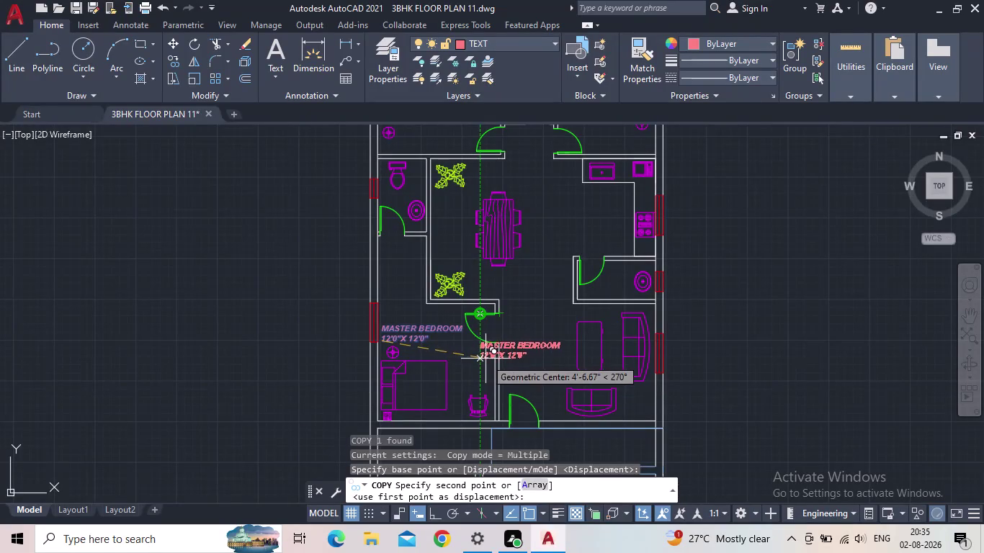
Place the first two copies of the MASTER BEDROOM label in neighbouring rooms.
middle_drag(486, 359, 406, 342)
middle_drag(429, 413, 458, 349)
scroll(up, 3)
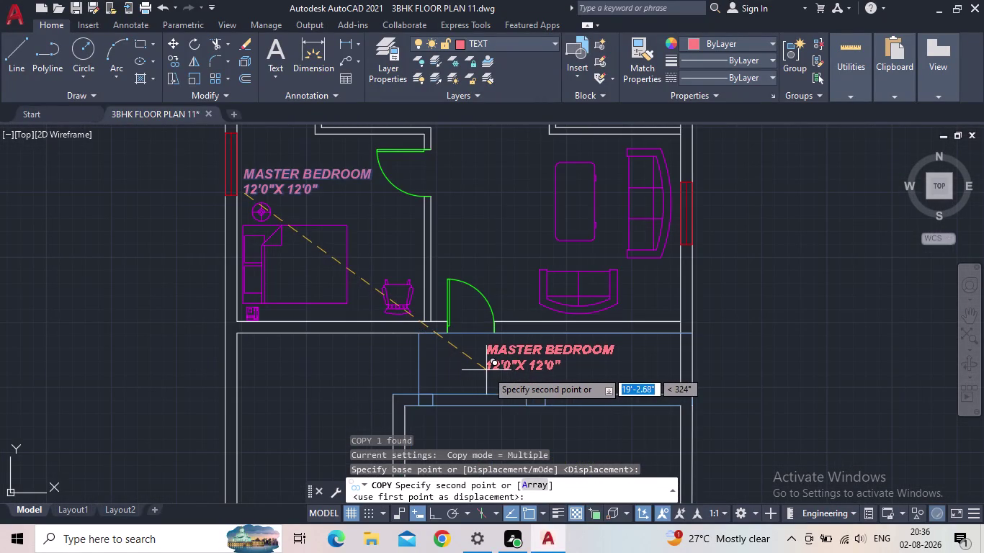
click(511, 368)
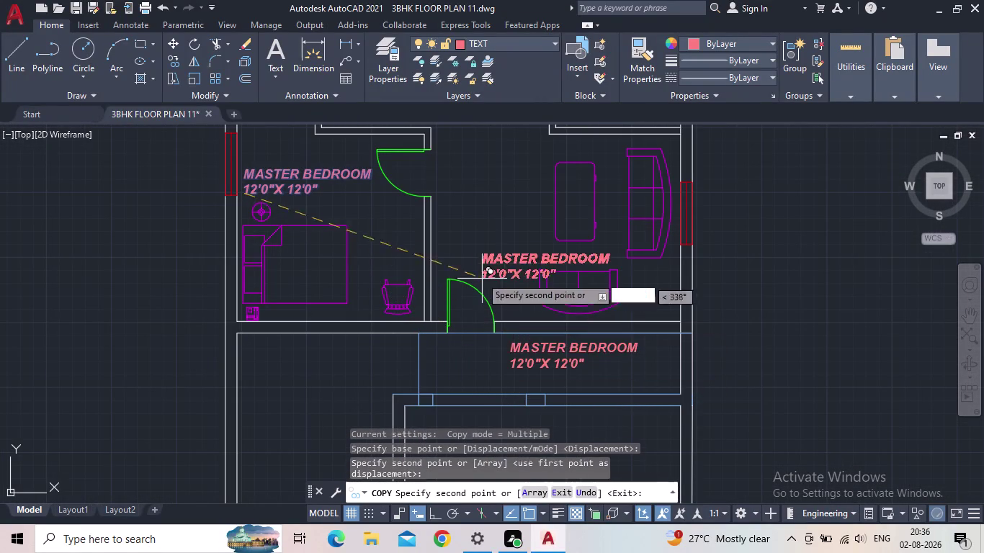
middle_drag(468, 245, 463, 302)
scroll(up, 3)
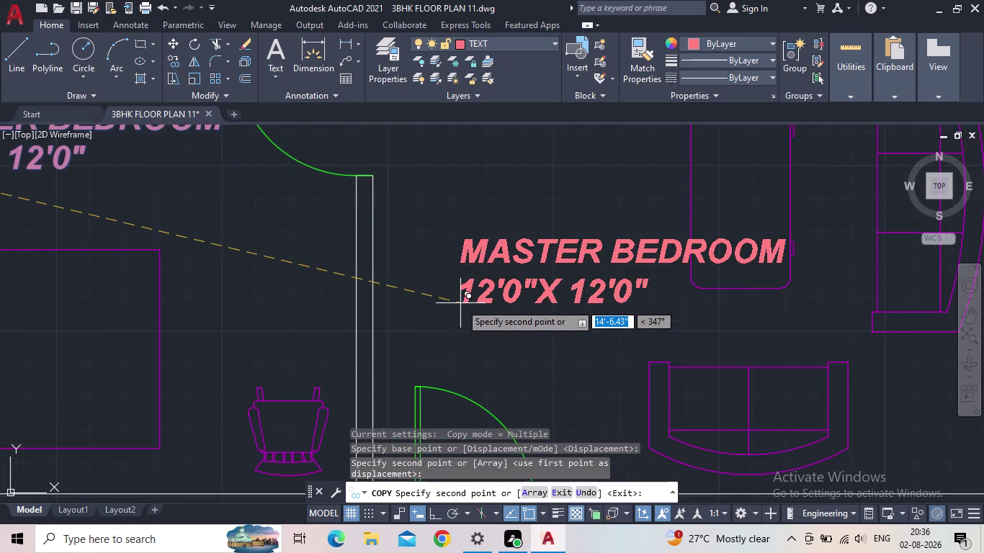
click(405, 278)
Place a copy of the MASTER BEDROOM label in the dining area.
middle_drag(493, 277, 508, 322)
scroll(down, 3)
middle_drag(517, 273, 505, 336)
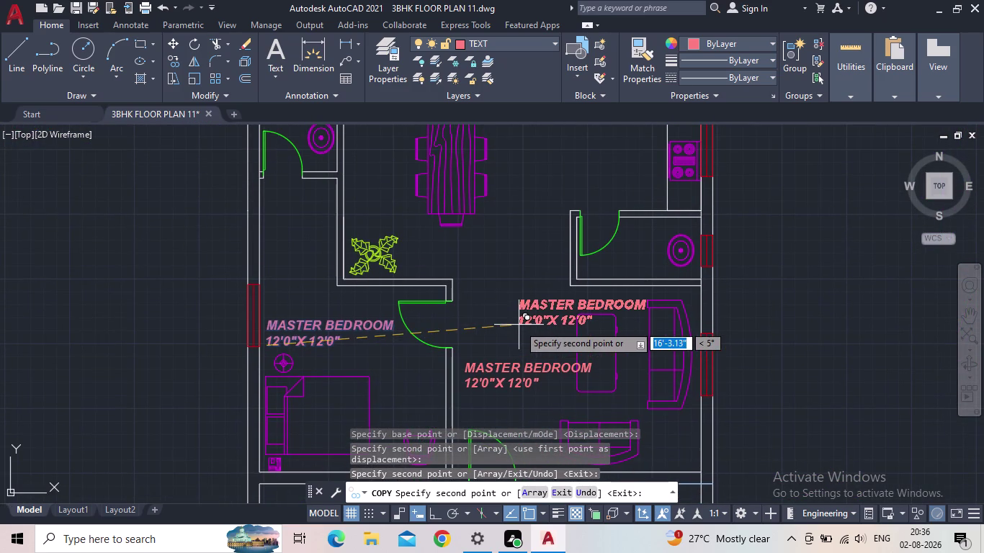
middle_drag(519, 325, 523, 355)
scroll(up, 3)
scroll(down, 3)
middle_drag(459, 291, 461, 308)
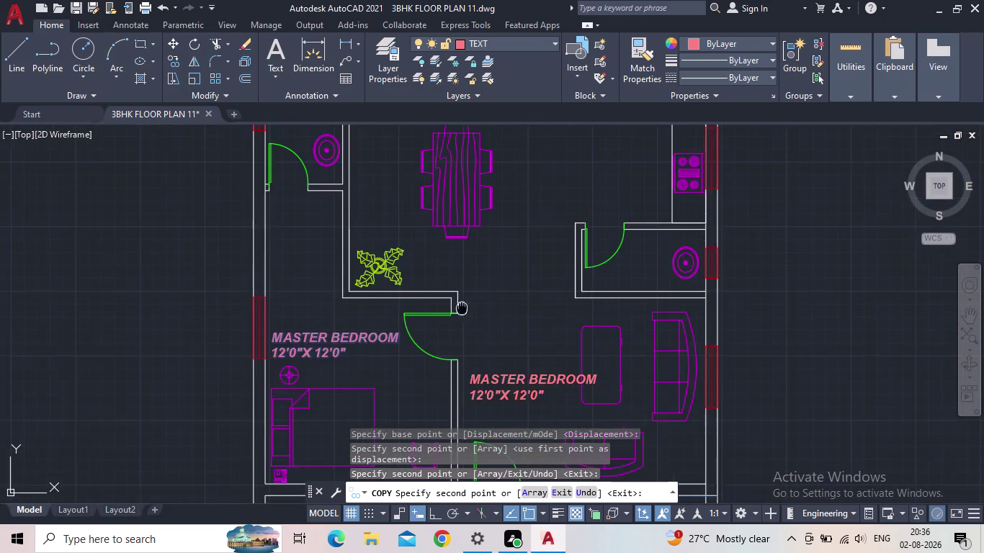
middle_drag(462, 308, 466, 377)
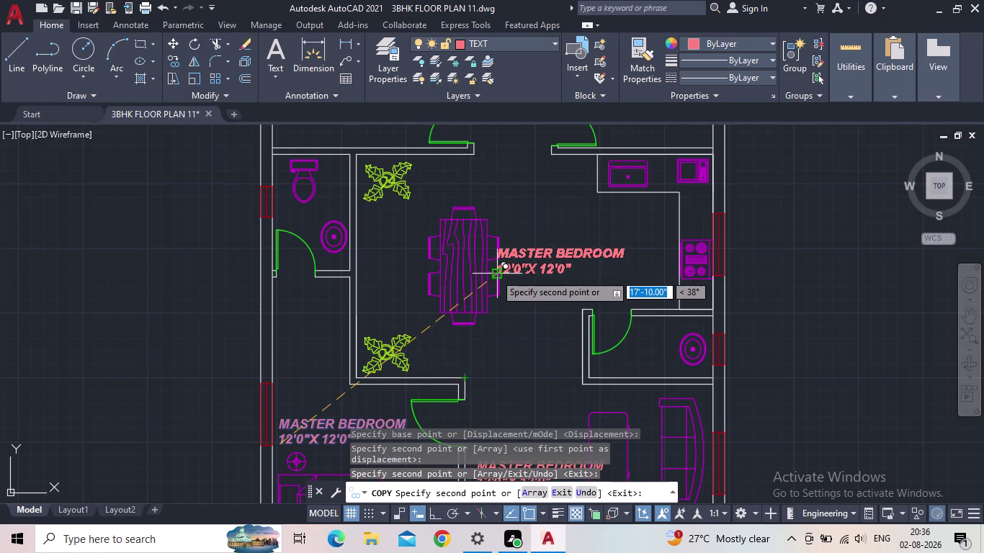
middle_drag(495, 346, 531, 305)
scroll(down, 3)
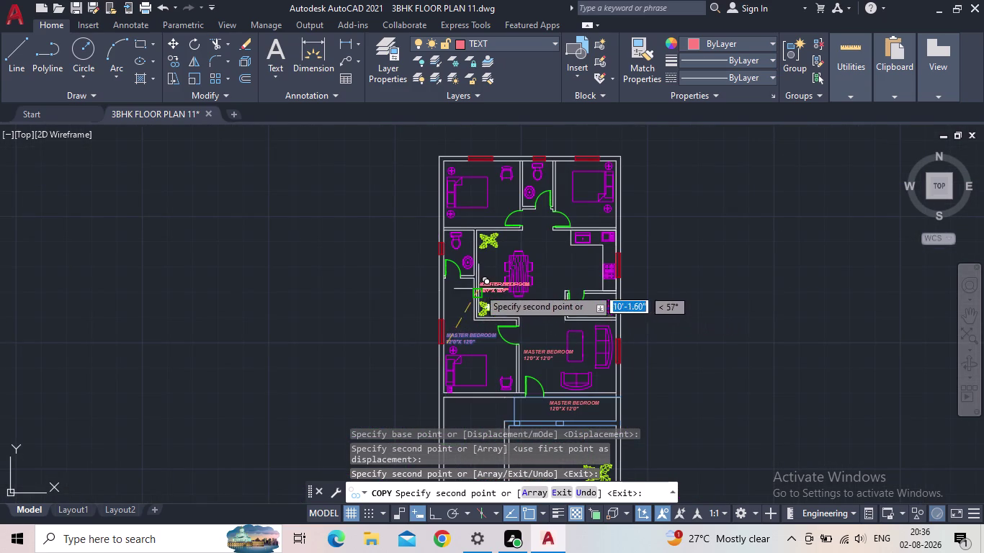
scroll(up, 3)
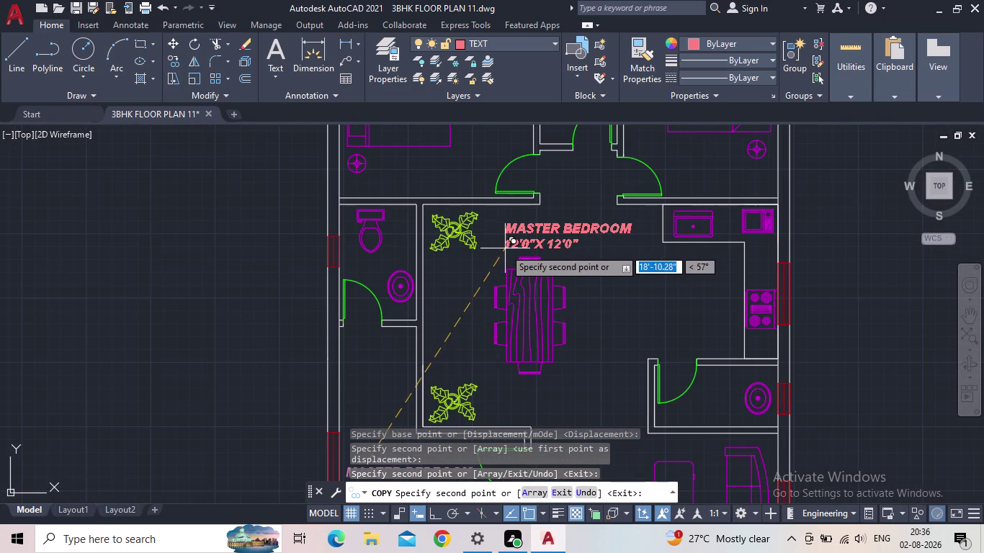
click(485, 250)
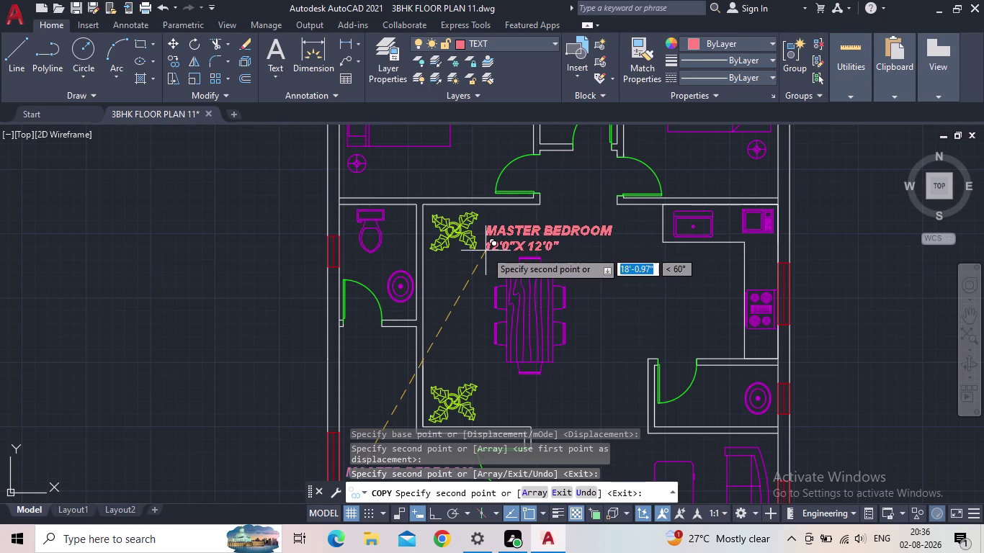
Place label copies near the kitchen and in the top-right bedroom, then end COPY.
scroll(down, 3)
middle_click(612, 310)
scroll(up, 3)
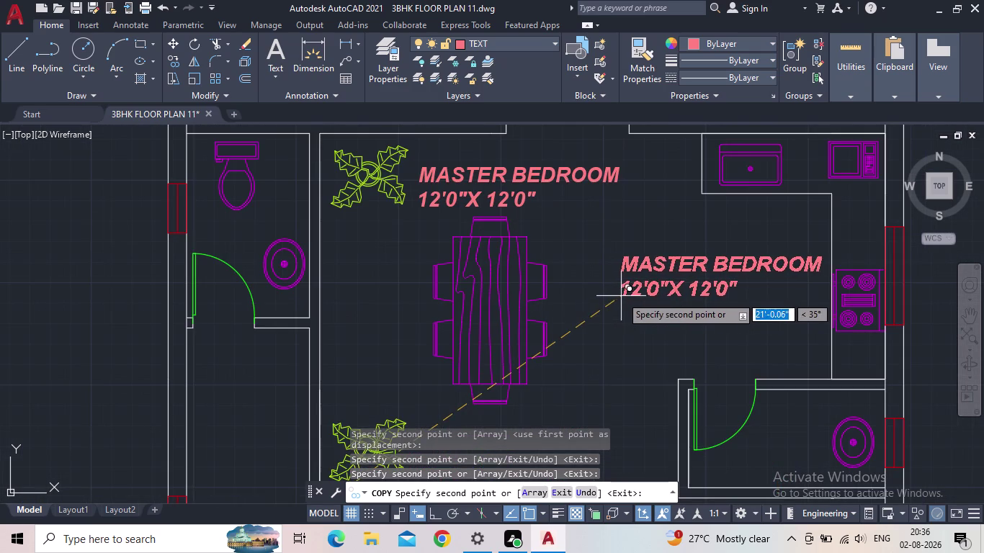
click(672, 292)
scroll(down, 3)
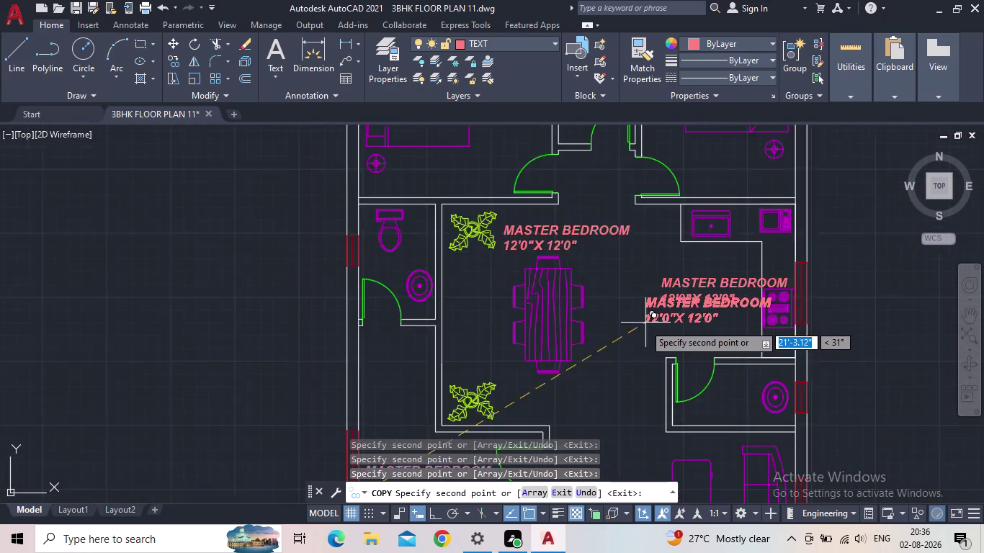
middle_drag(637, 326, 555, 376)
scroll(up, 3)
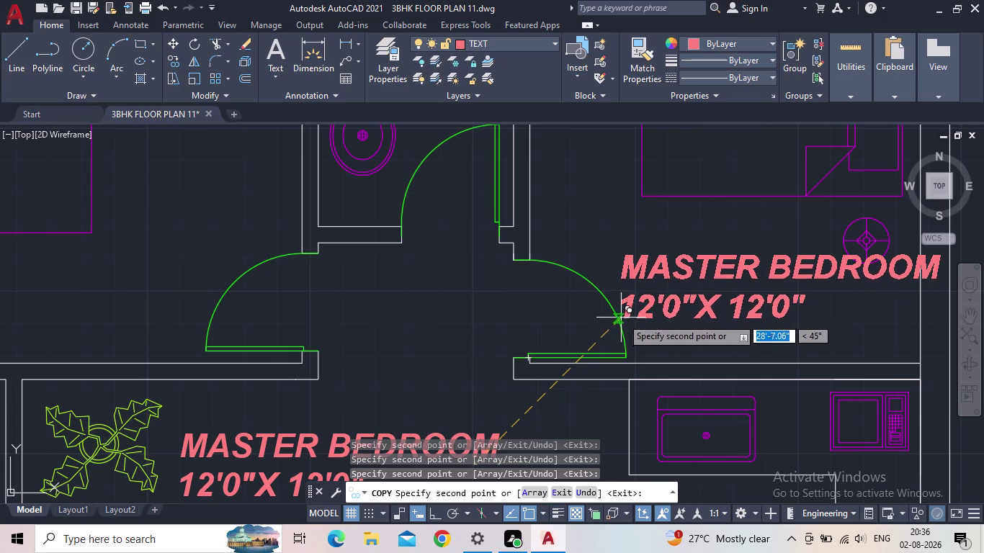
click(624, 318)
scroll(down, 3)
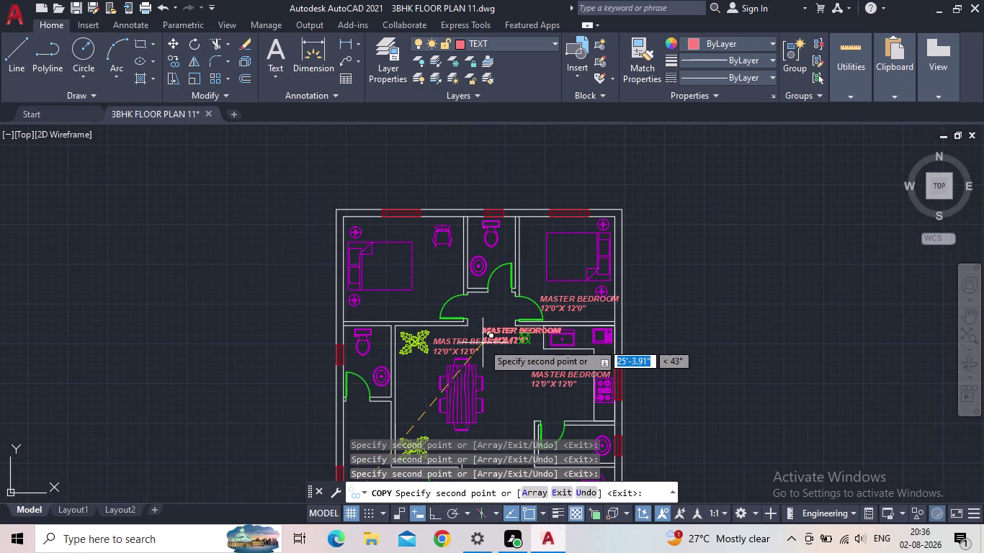
key(Escape)
Select the label copied beside the bedroom door and open it for editing.
scroll(up, 3)
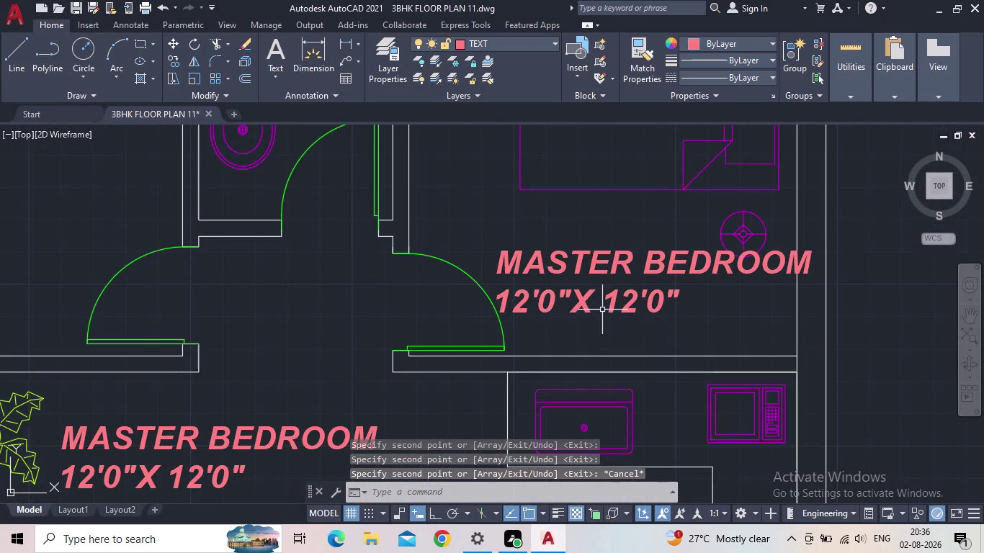
click(602, 310)
double_click(563, 300)
Replace the copied label's first line with 'BEDROOM 2'.
double_click(646, 303)
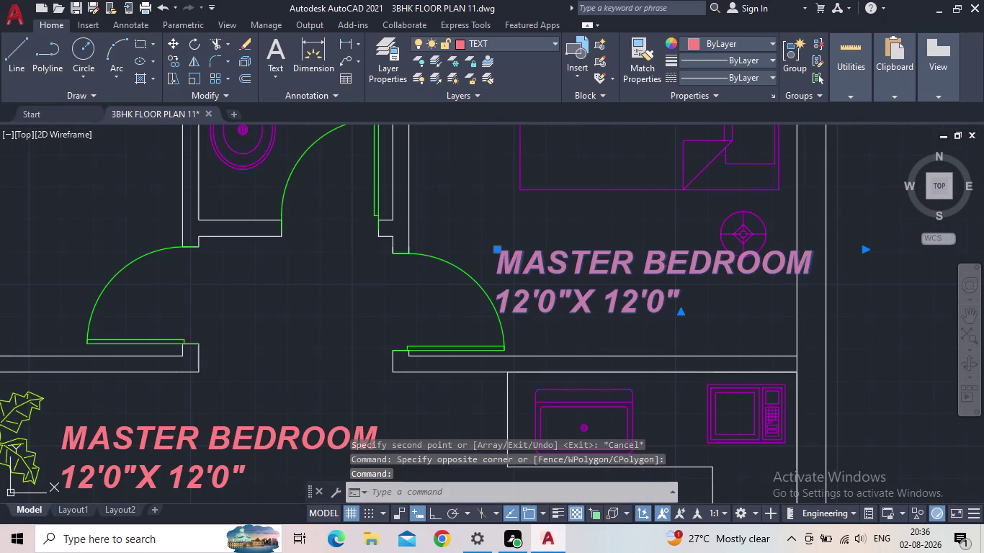
drag(686, 311, 445, 260)
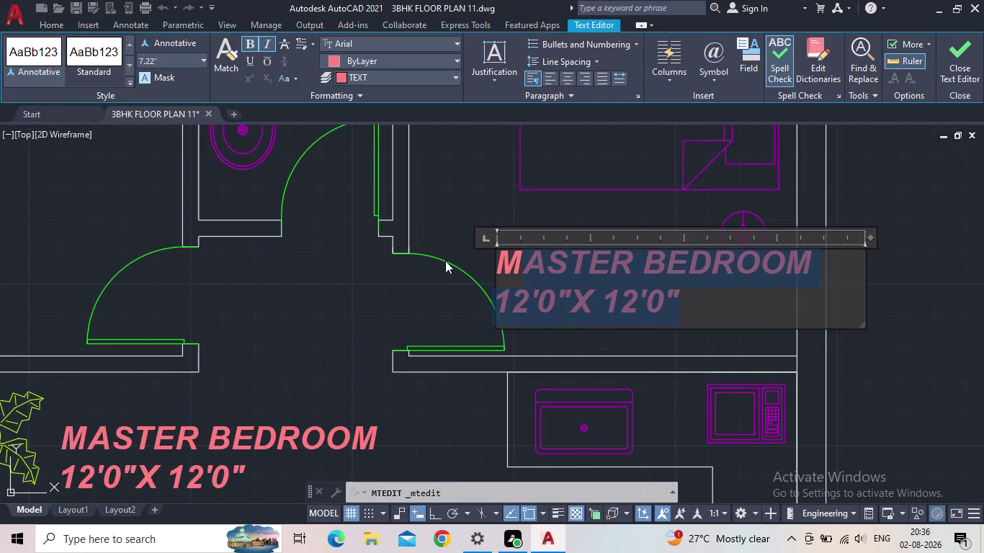
text(B)
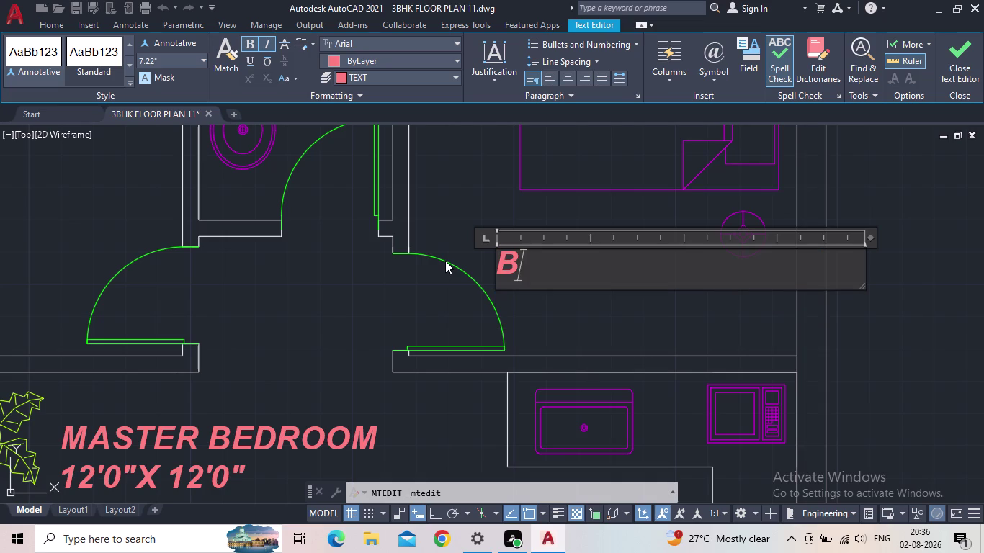
text(EDROOM)
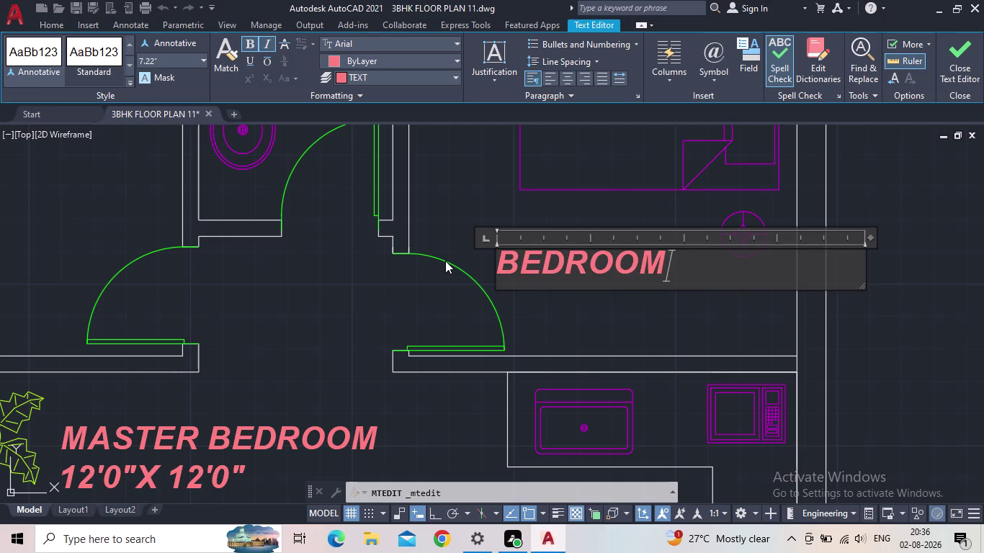
key(space)
key(2)
key(Return)
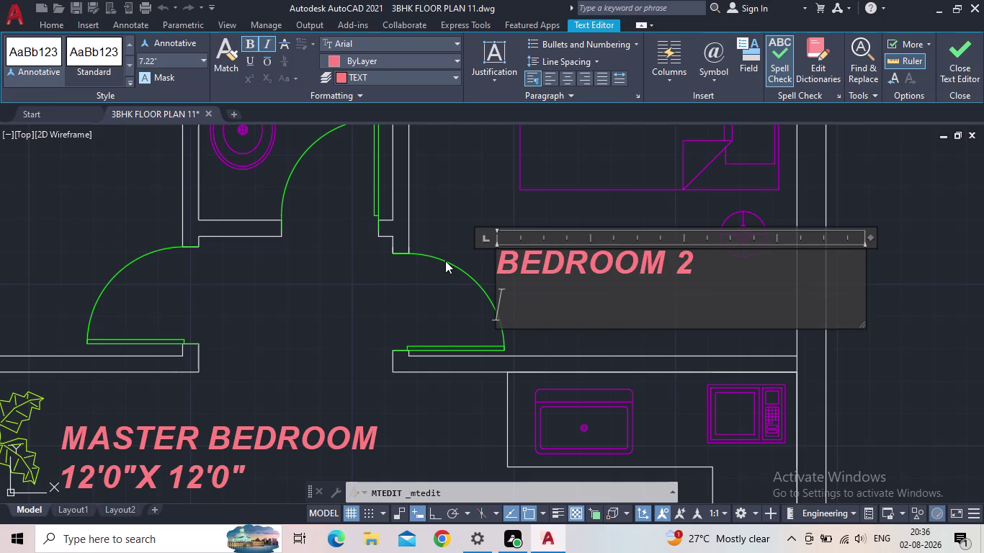
Enter the room size line as 10'0"X11'0".
text(10)
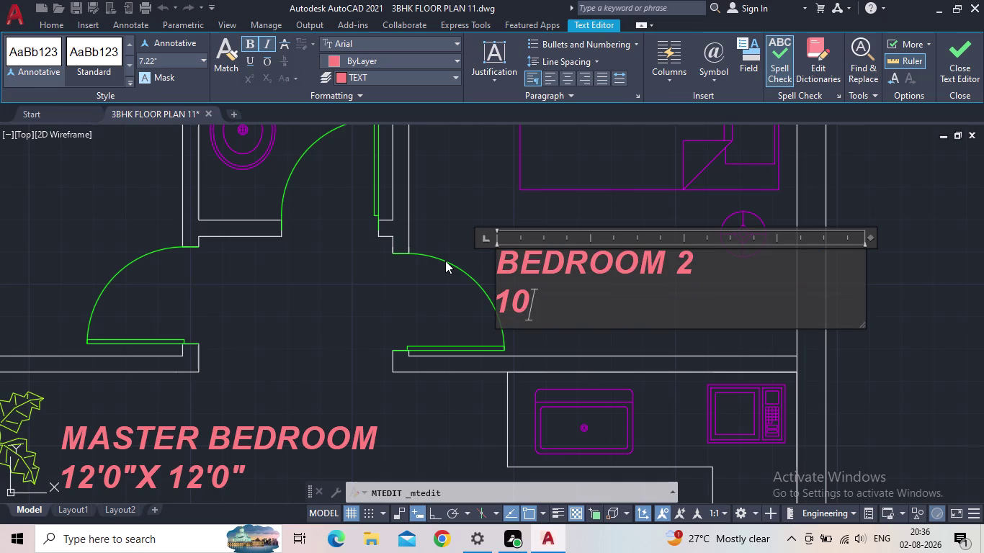
key(apostrophe)
text(0)
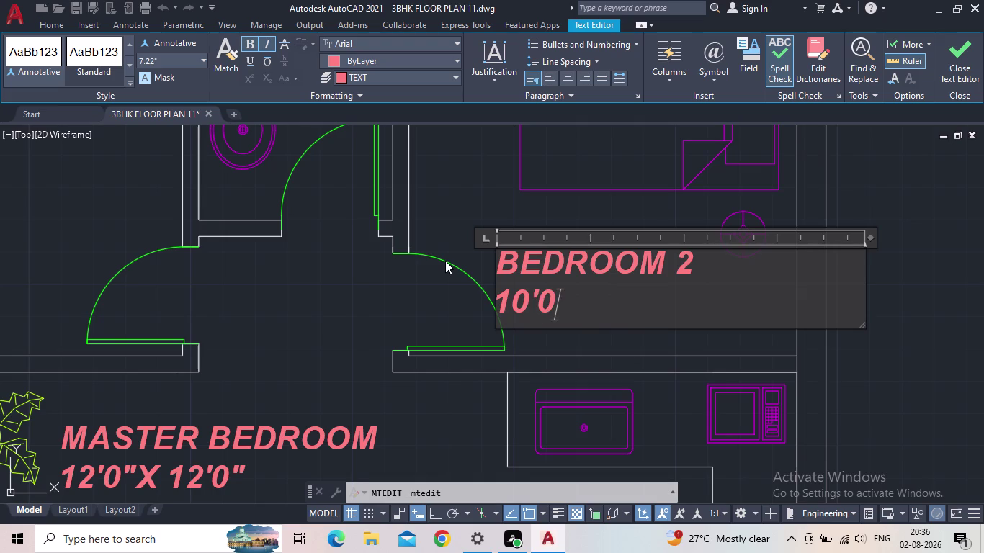
text(")
key(x)
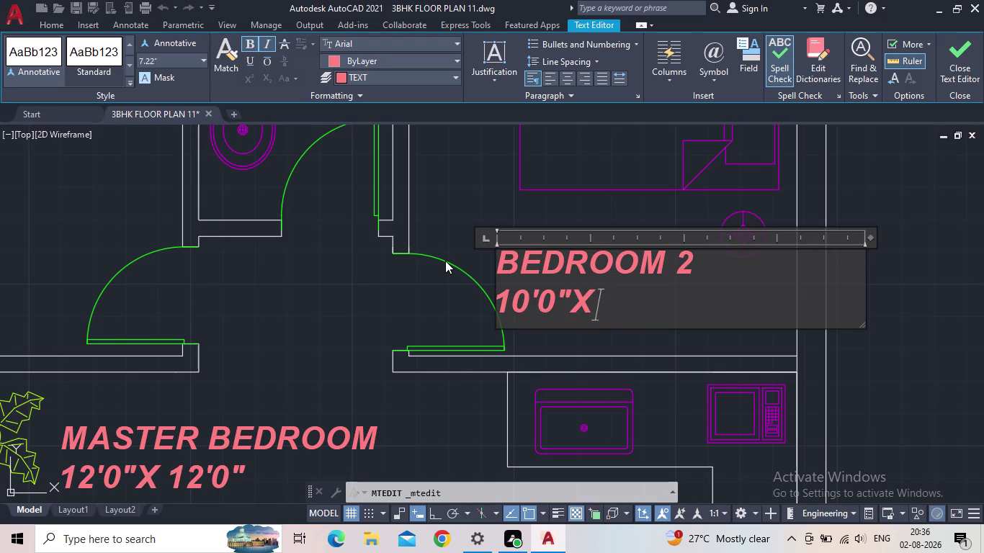
key(1)
text(1)
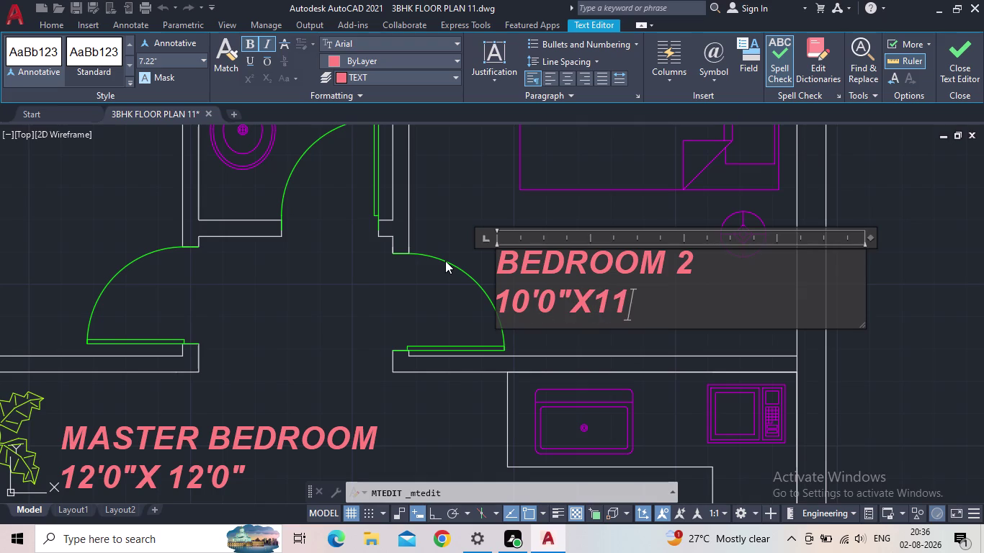
text('0")
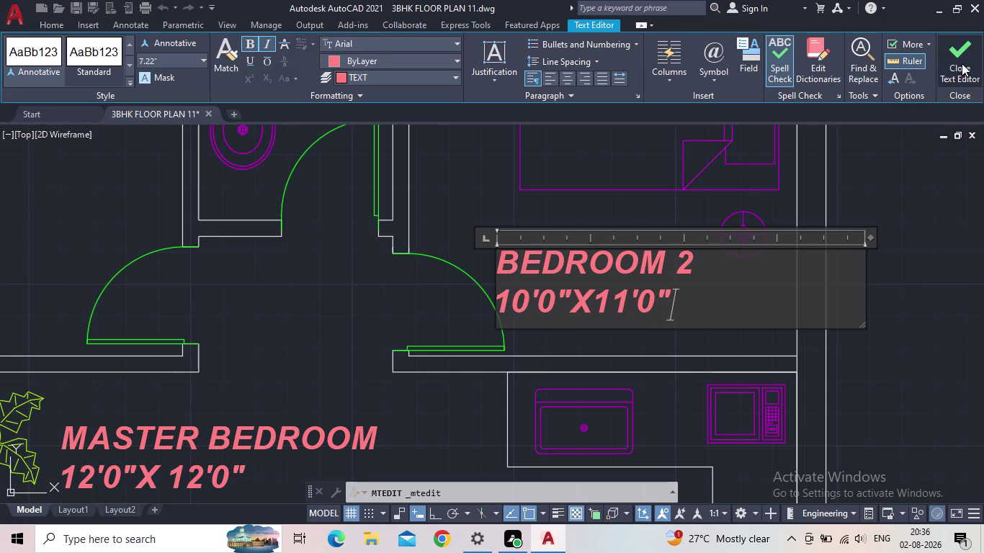
Set the whole label's text height to 5" and close the Text Editor.
drag(168, 63, 129, 63)
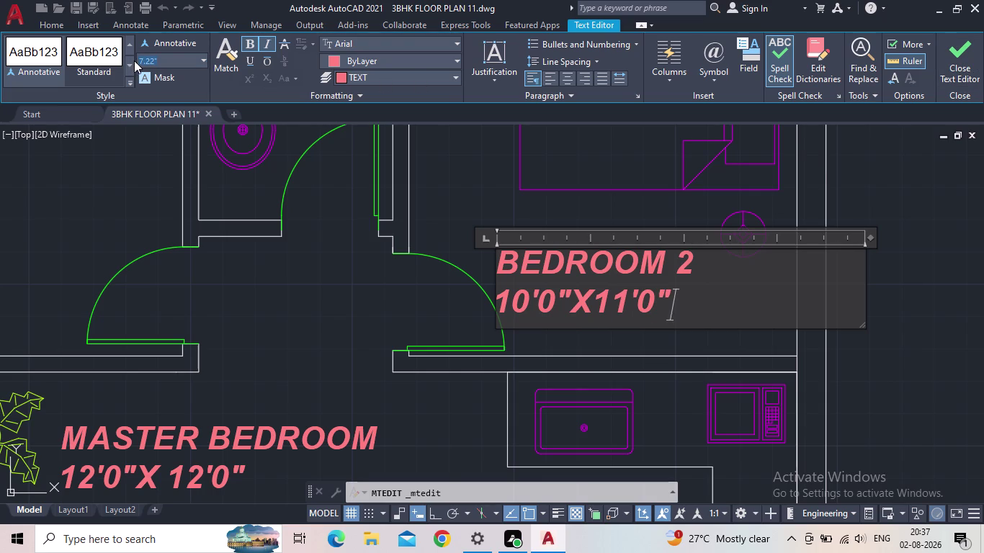
key(5)
drag(689, 297, 645, 291)
click(714, 292)
drag(710, 294, 488, 256)
click(155, 52)
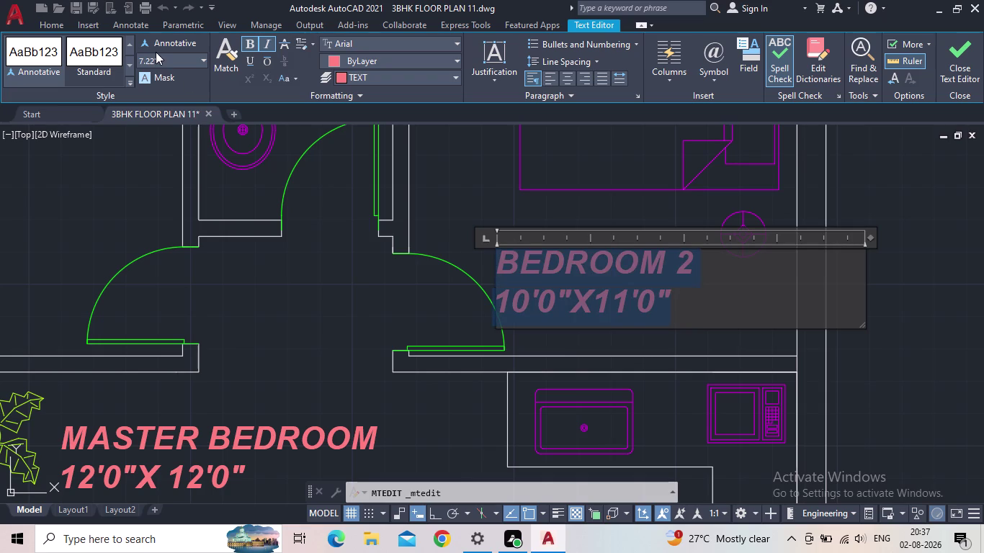
click(179, 65)
text(5")
key(Return)
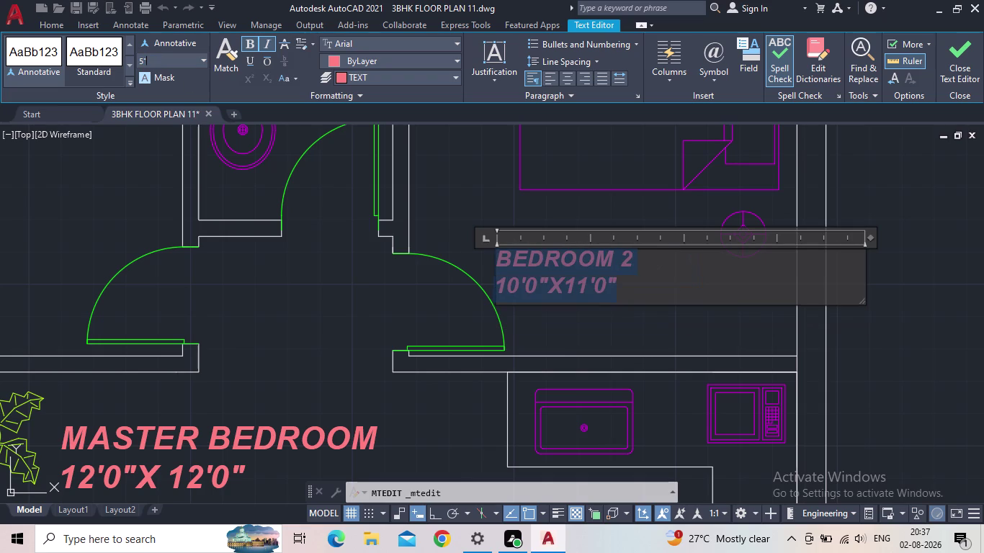
click(963, 64)
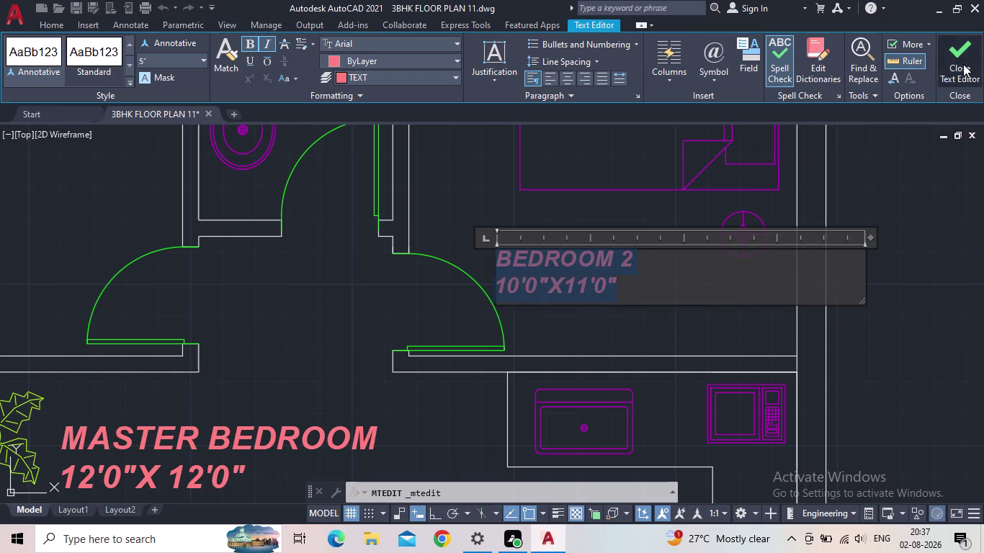
scroll(down, 3)
click(558, 278)
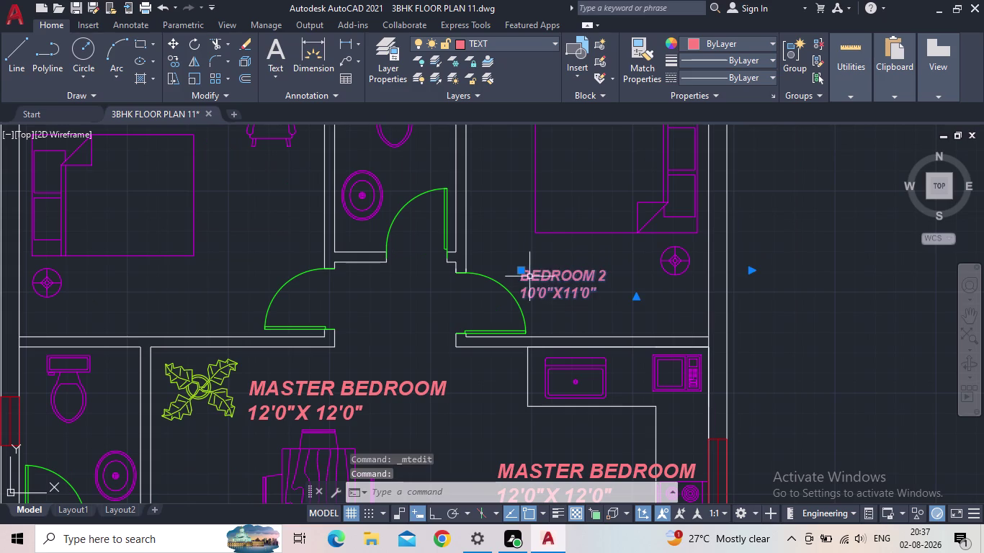
Nudge the BEDROOM 2 label within its room, cancelling the unwanted stretch.
click(522, 271)
click(548, 266)
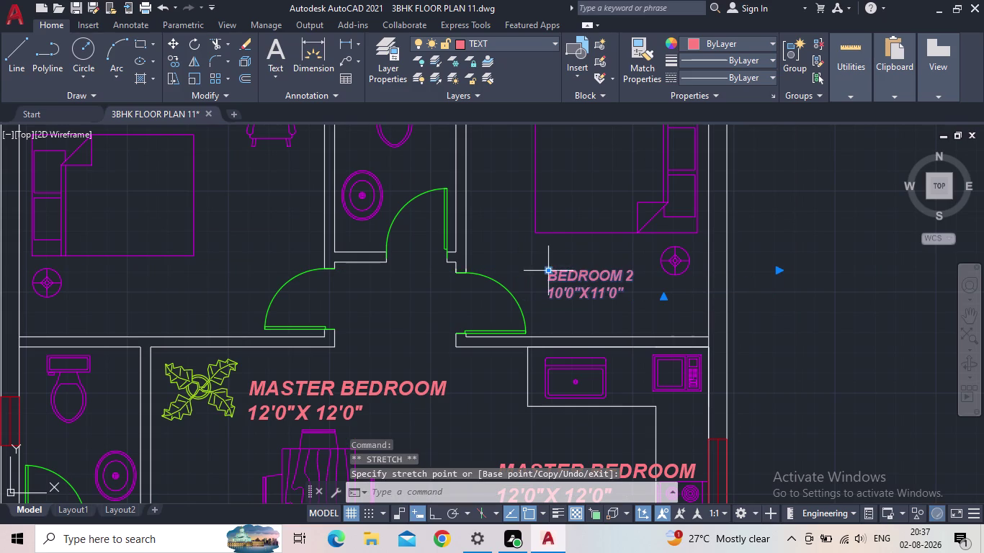
scroll(up, 3)
scroll(down, 3)
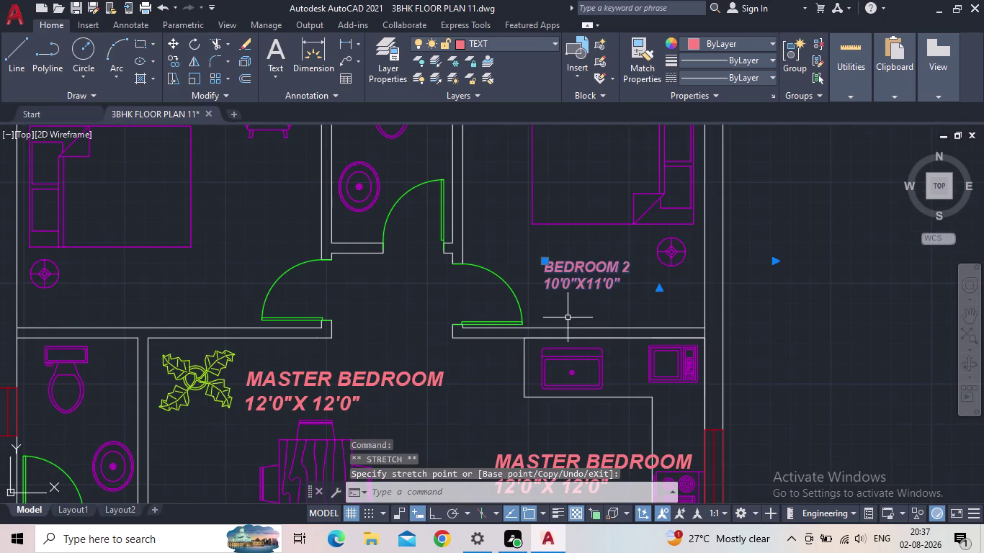
key(Escape)
scroll(down, 3)
middle_click(584, 323)
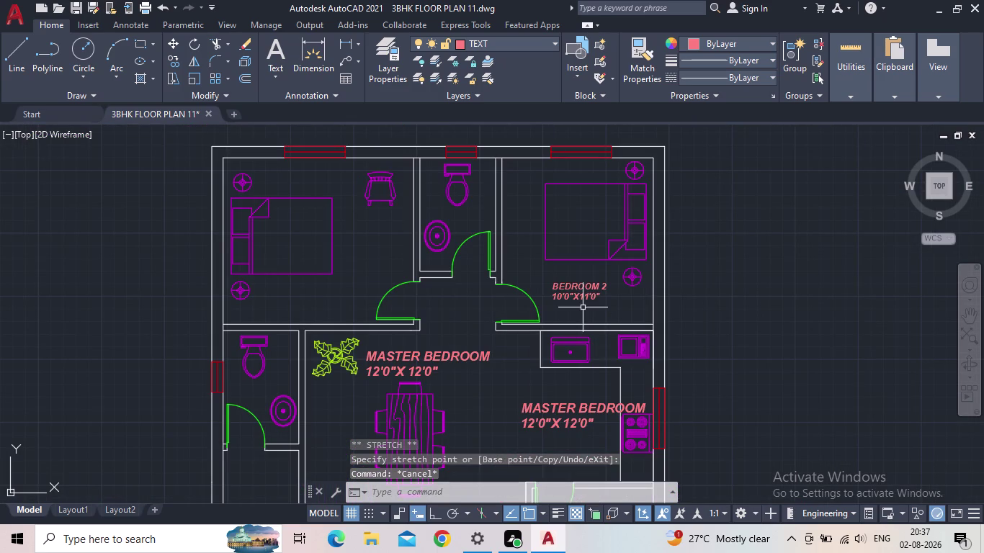
scroll(up, 3)
COPY the BEDROOM 2 label into the upper-left bedroom.
key(c)
key(o)
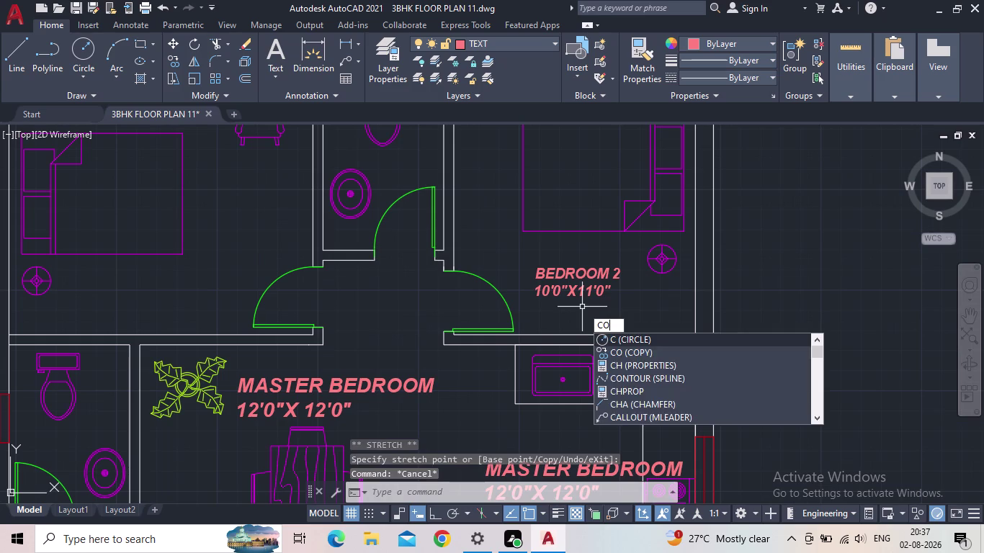
key(Return)
drag(578, 307, 569, 303)
click(560, 288)
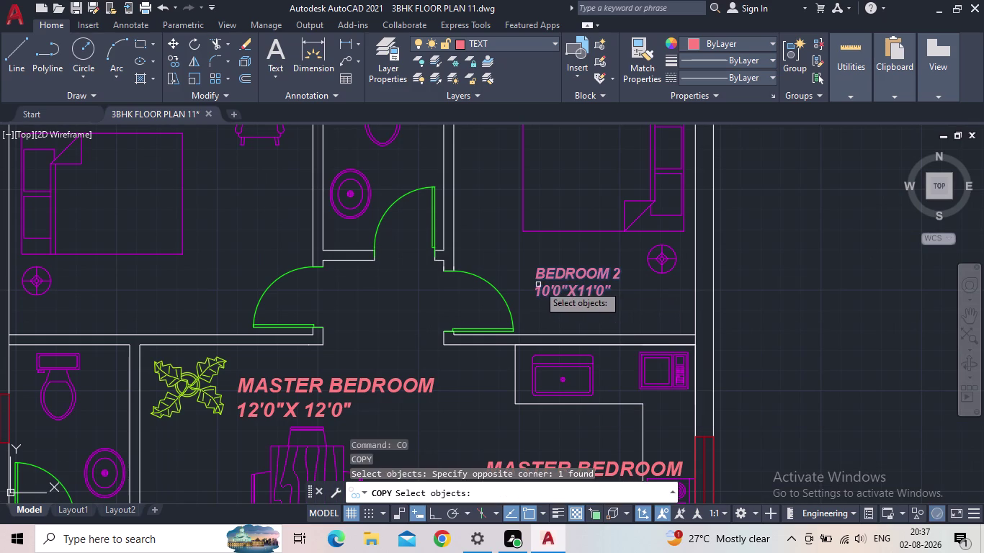
key(space)
click(534, 295)
middle_drag(349, 281, 622, 288)
scroll(down, 3)
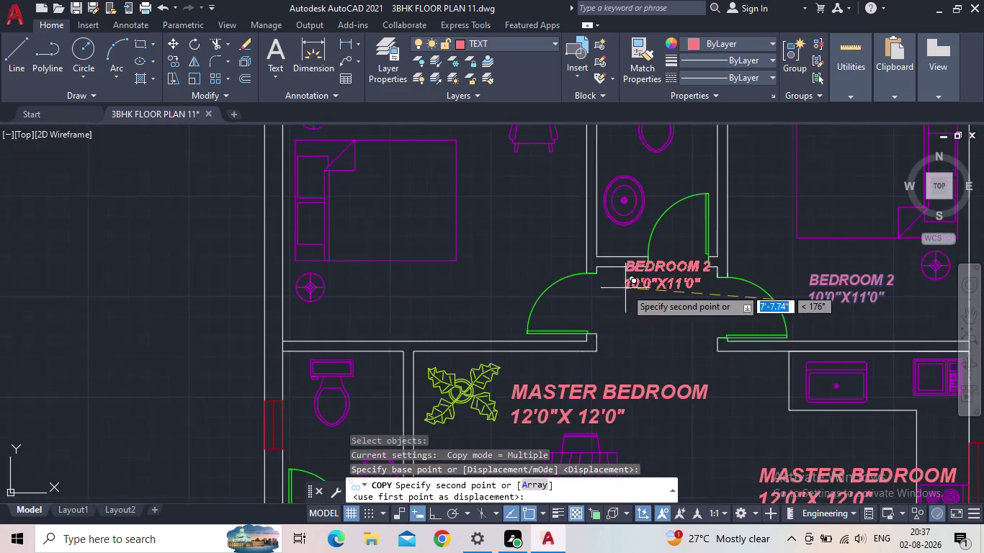
scroll(up, 3)
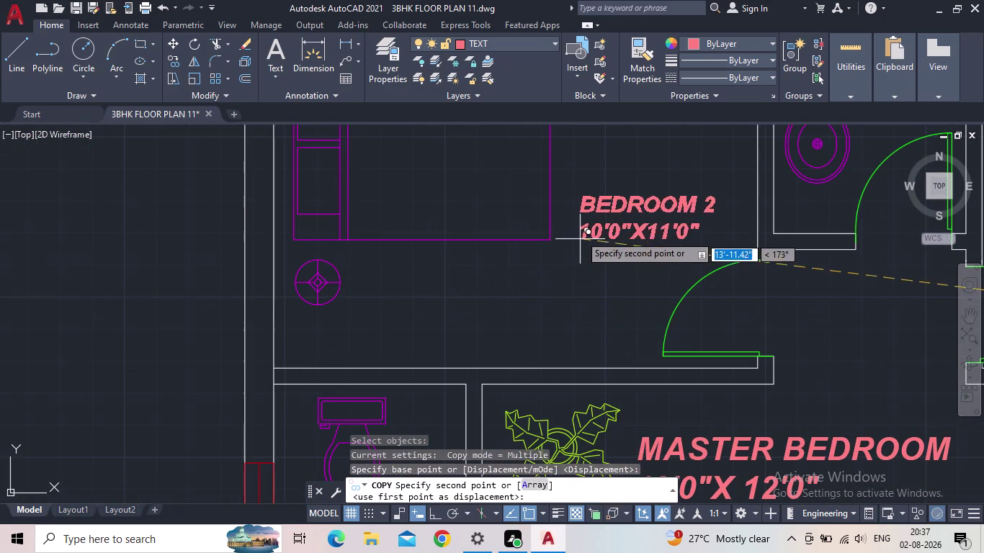
middle_drag(578, 210, 496, 269)
click(498, 261)
Place another BEDROOM 2 label copy in the central upper room and end COPY.
middle_drag(562, 282, 498, 306)
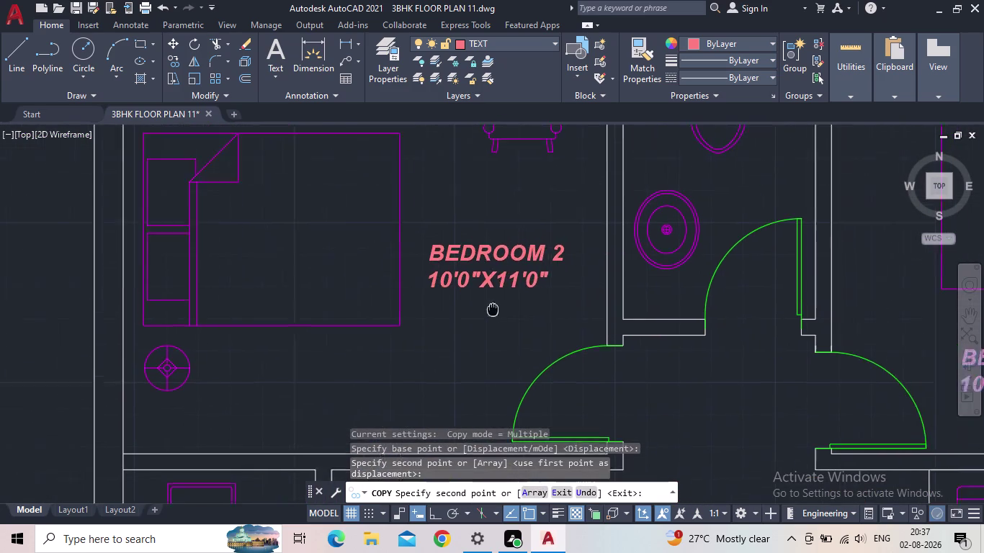
middle_drag(498, 307, 433, 317)
scroll(down, 3)
scroll(up, 3)
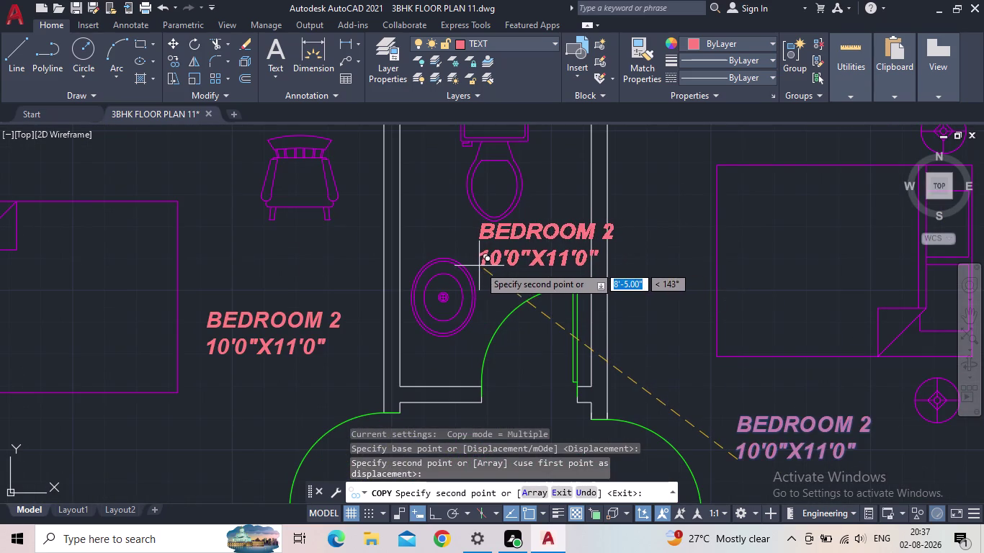
click(479, 266)
scroll(down, 3)
middle_drag(634, 306, 627, 232)
middle_drag(620, 314, 598, 230)
scroll(down, 3)
middle_drag(557, 371, 565, 293)
middle_click(562, 287)
middle_drag(580, 359, 579, 242)
key(Escape)
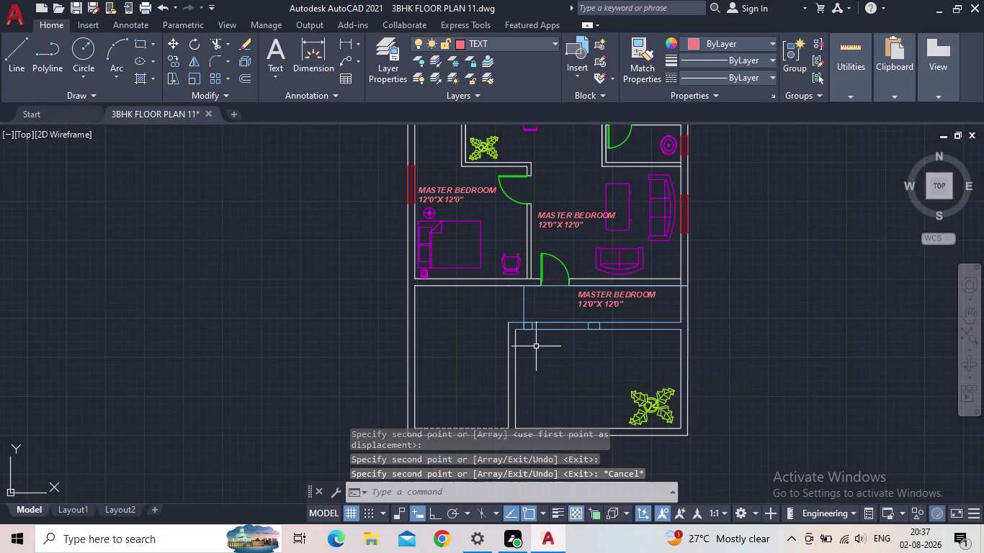
middle_drag(536, 338, 464, 505)
Replace the kitchen label's first line with 'KITCHEN'.
double_click(543, 245)
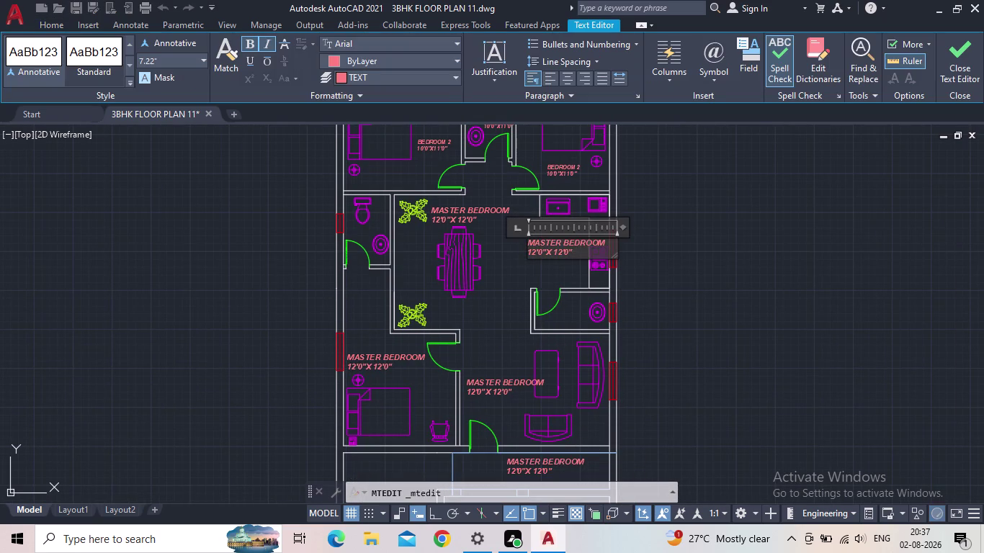
drag(574, 251, 503, 242)
scroll(up, 3)
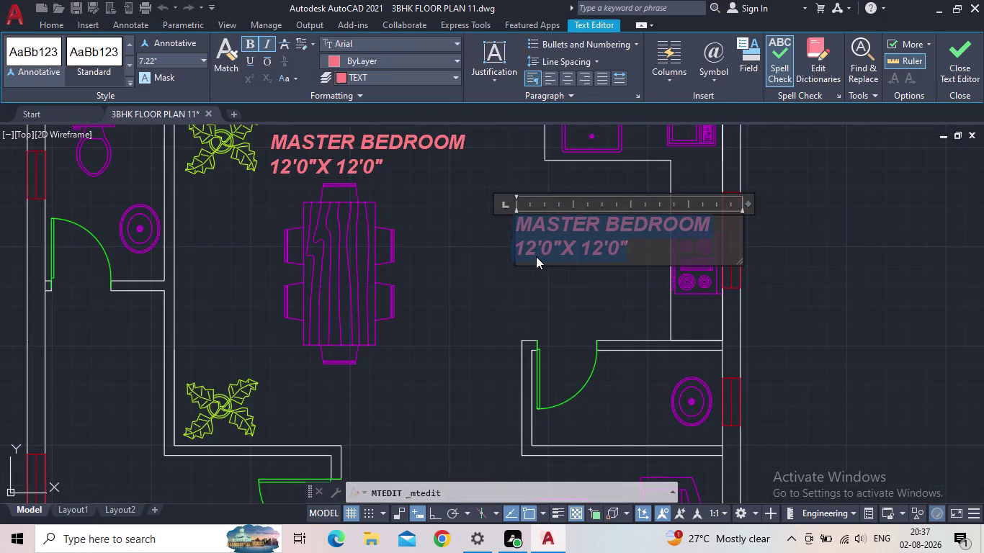
text(KITC)
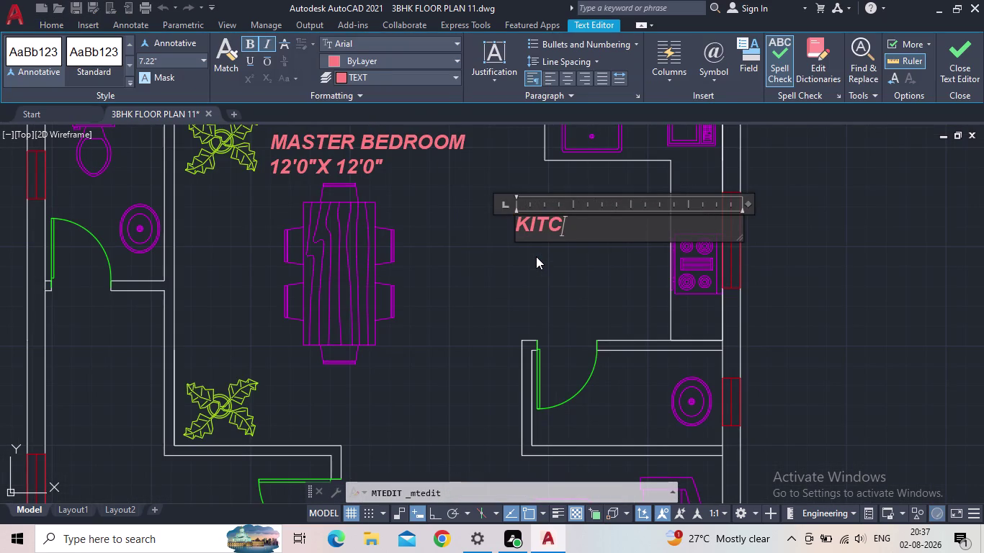
text(HEN)
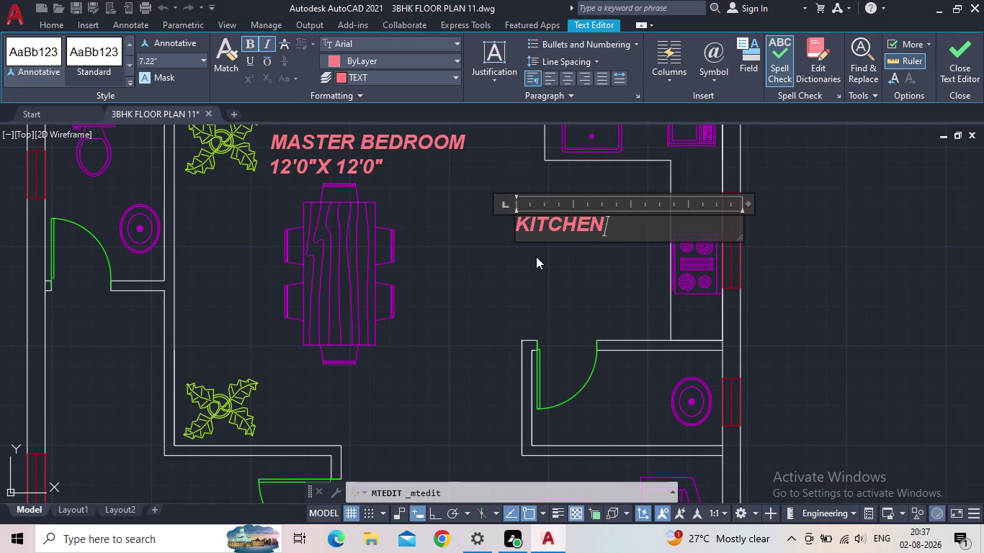
key(Return)
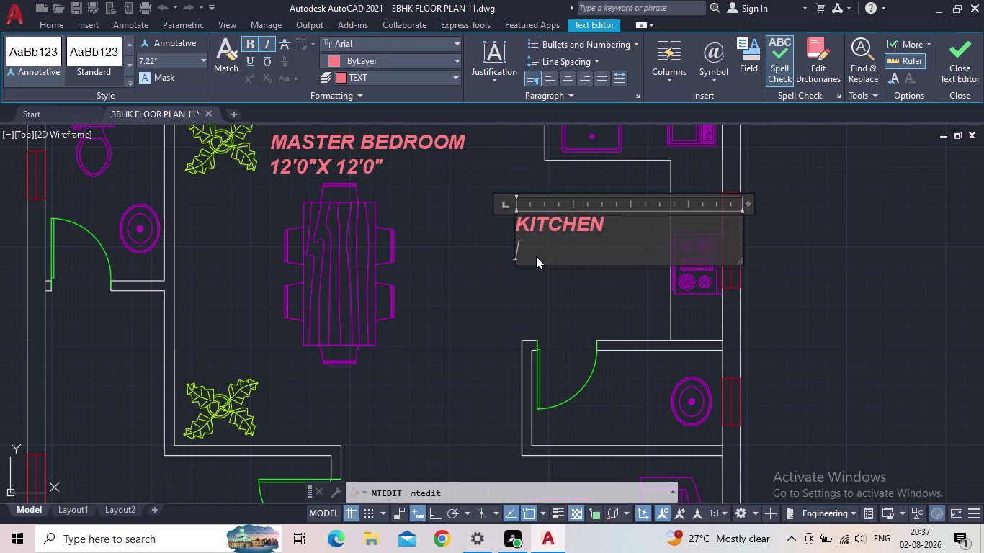
Enter the kitchen size 8'0"X 10'0" and close the Text Editor.
key(8)
key(apostrophe)
text(0")
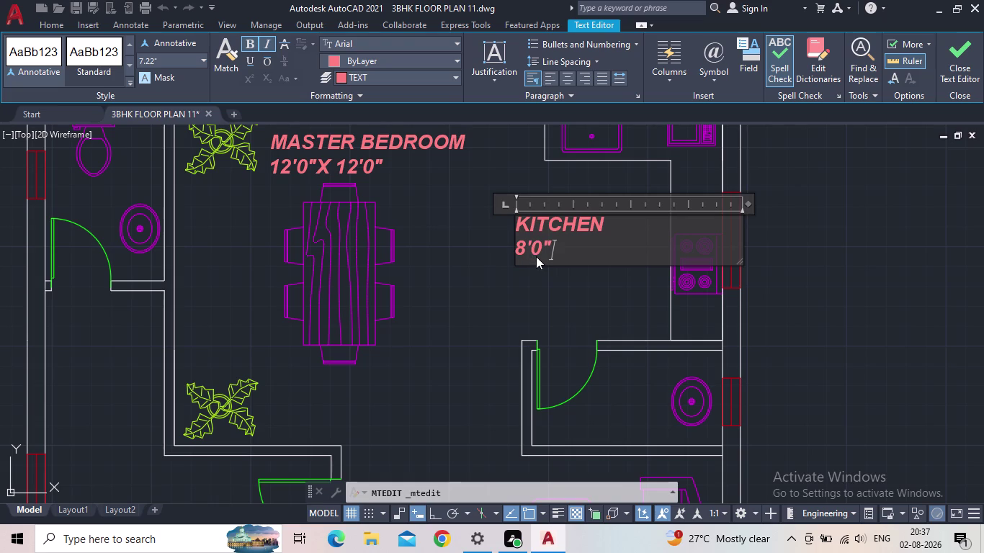
key(x)
key(space)
text(1)
text(0')
key(0)
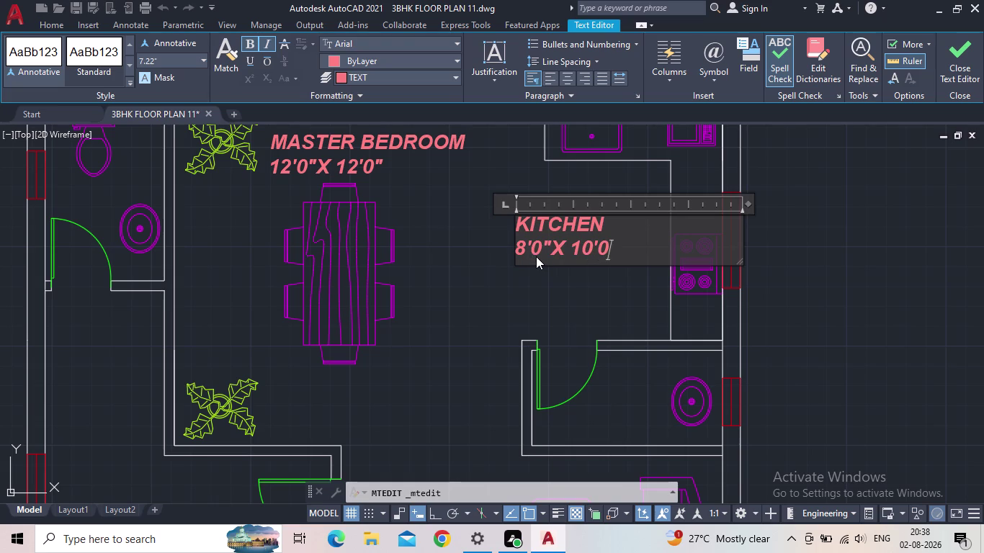
key(shift+quotedbl)
click(965, 49)
Move the KITCHEN label further into the kitchen using its grip.
scroll(down, 3)
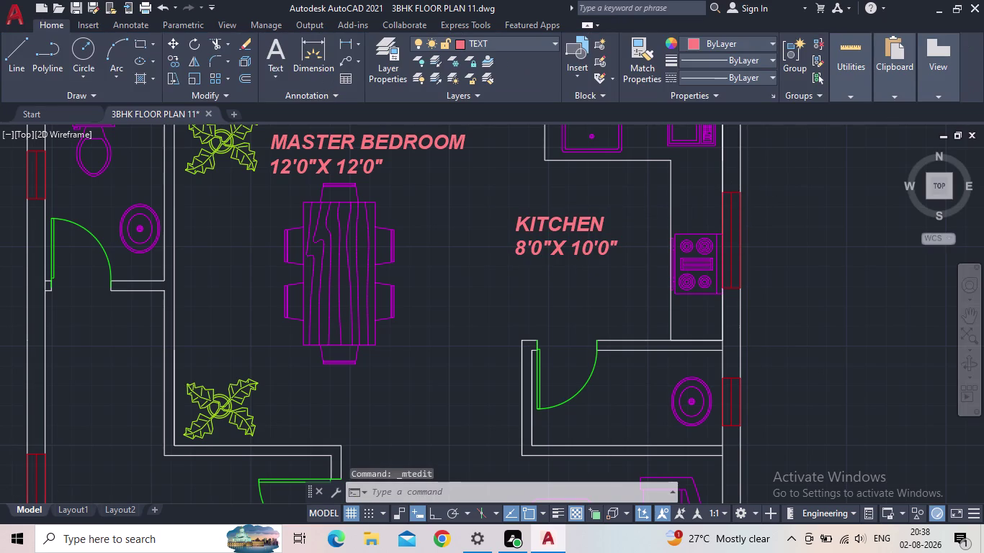
scroll(down, 3)
click(587, 225)
scroll(up, 3)
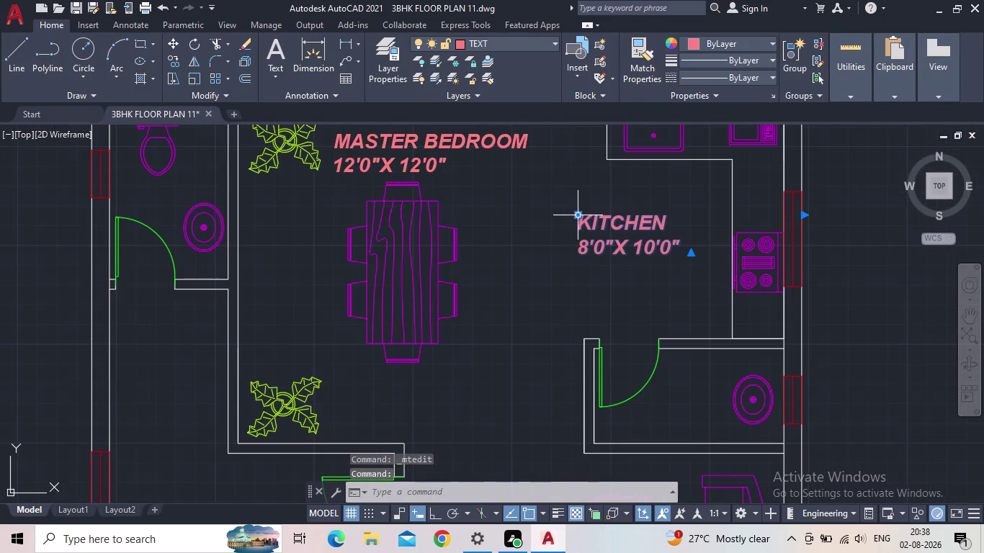
click(578, 215)
click(615, 217)
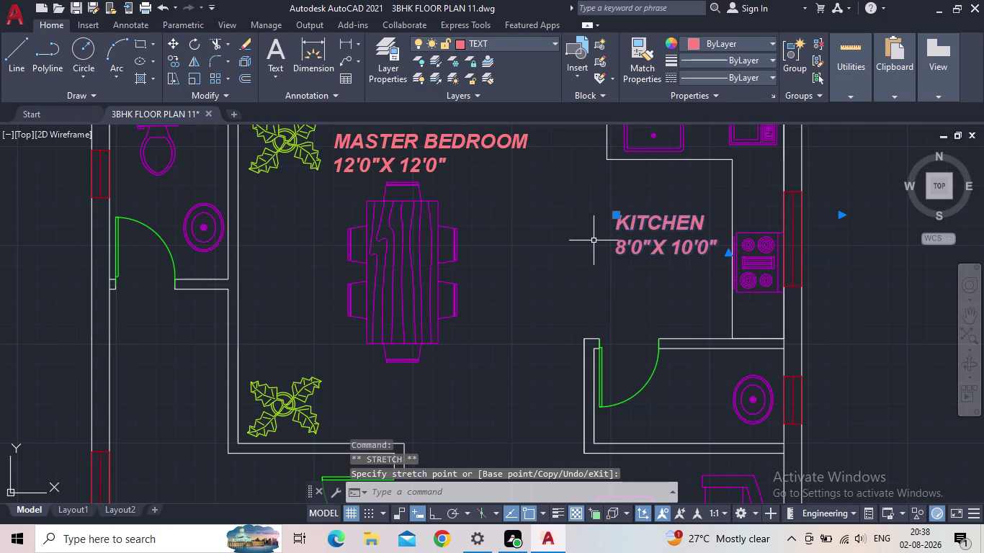
key(Escape)
scroll(down, 3)
middle_drag(598, 243, 622, 291)
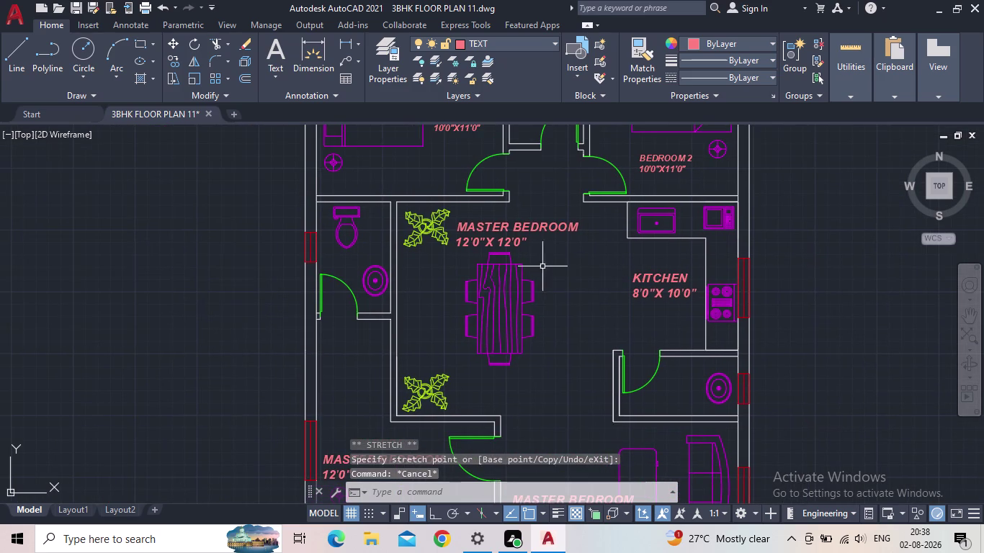
Replace the central room's label name with 'DINING', correcting the misspelling 'DINNING'.
double_click(512, 227)
drag(532, 242, 525, 244)
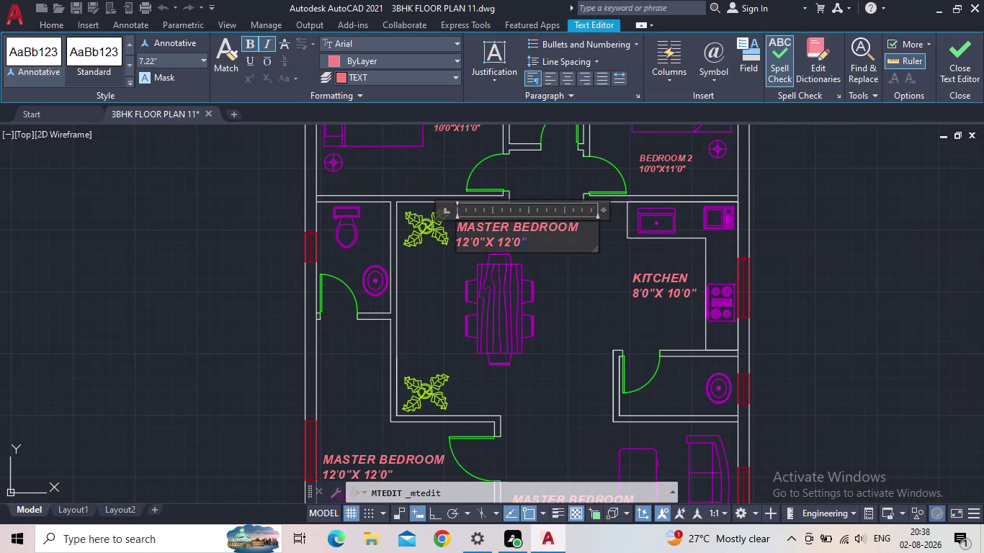
drag(525, 244, 446, 231)
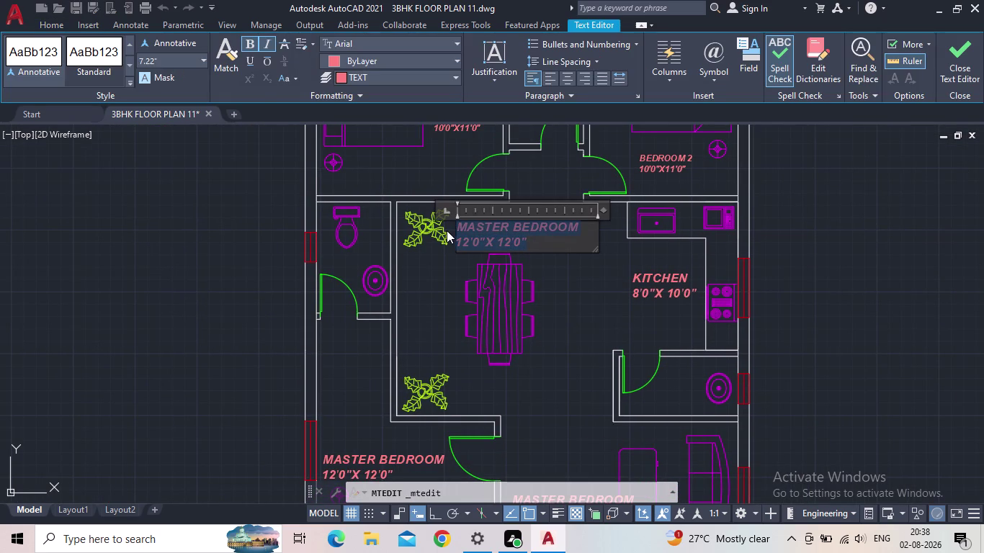
text(DIN)
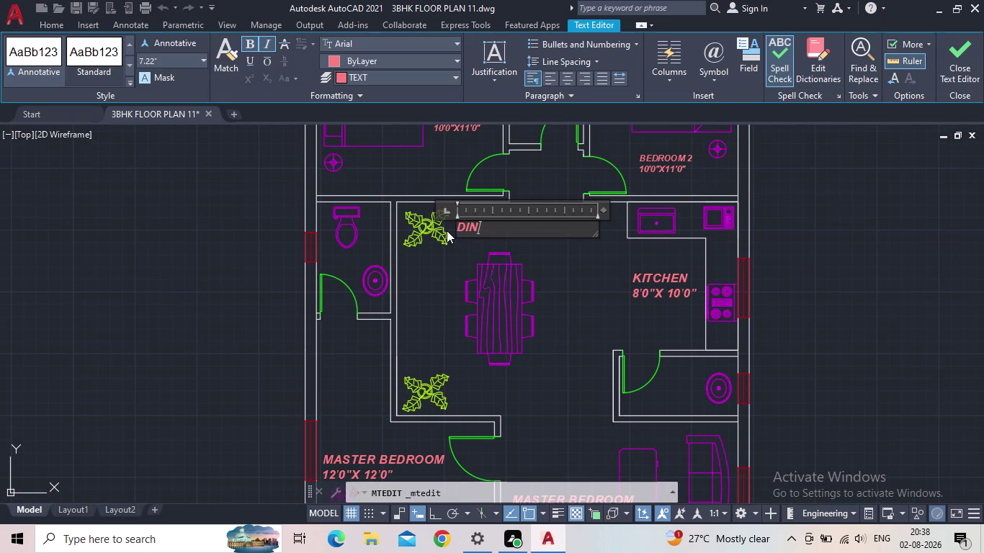
text(NIN)
text(G)
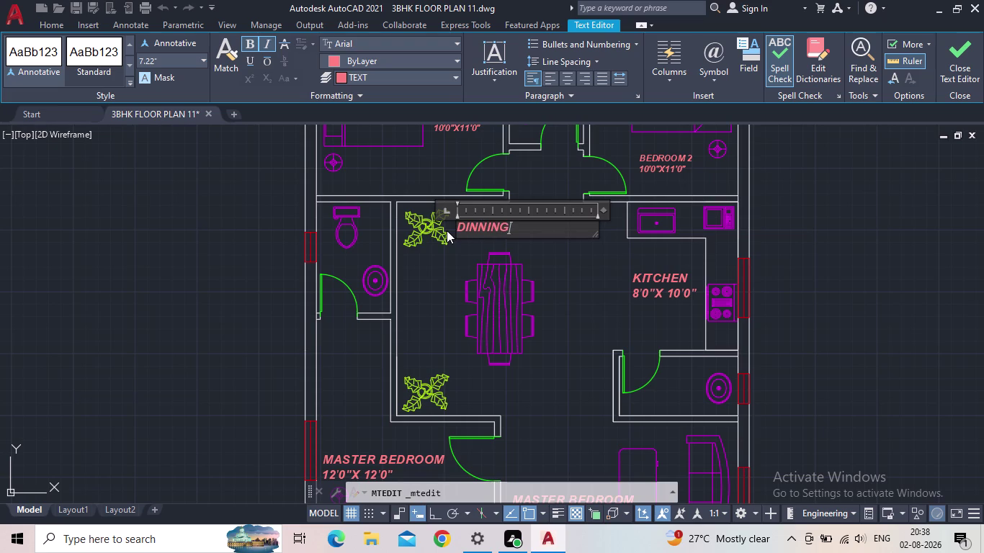
key(BackSpace)
key(BackSpace)
key(BackSpace)
key(BackSpace)
text(ING)
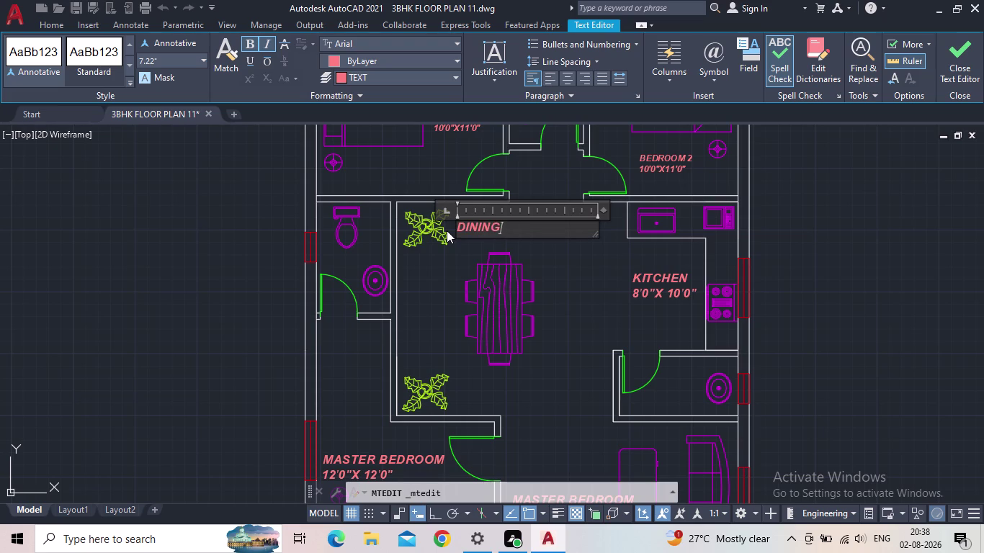
key(Return)
Enter the dining size 10'0"X 14'0" and close the Text Editor.
text(10'0)
text(")
key(x)
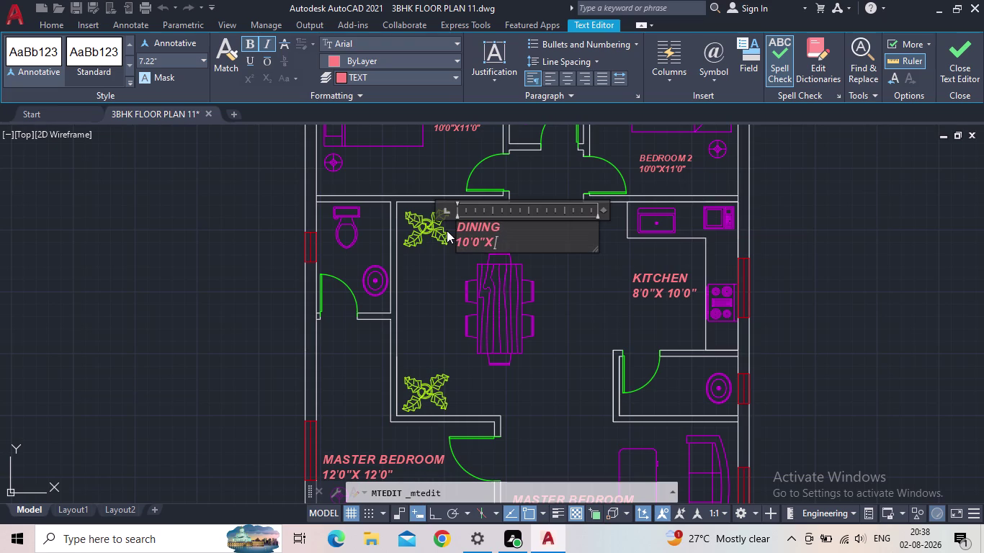
key(space)
text(14'0)
text(")
click(965, 78)
scroll(up, 3)
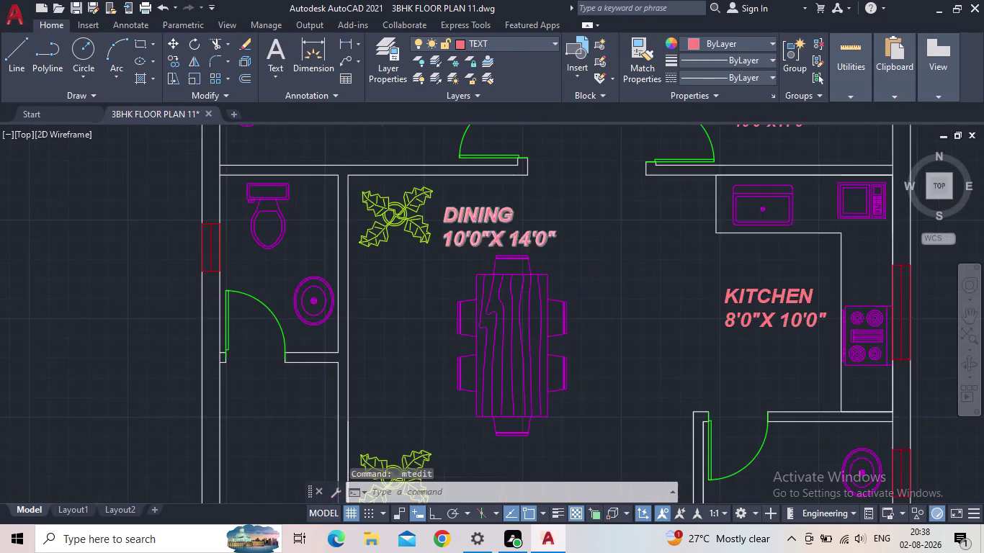
click(470, 196)
click(426, 179)
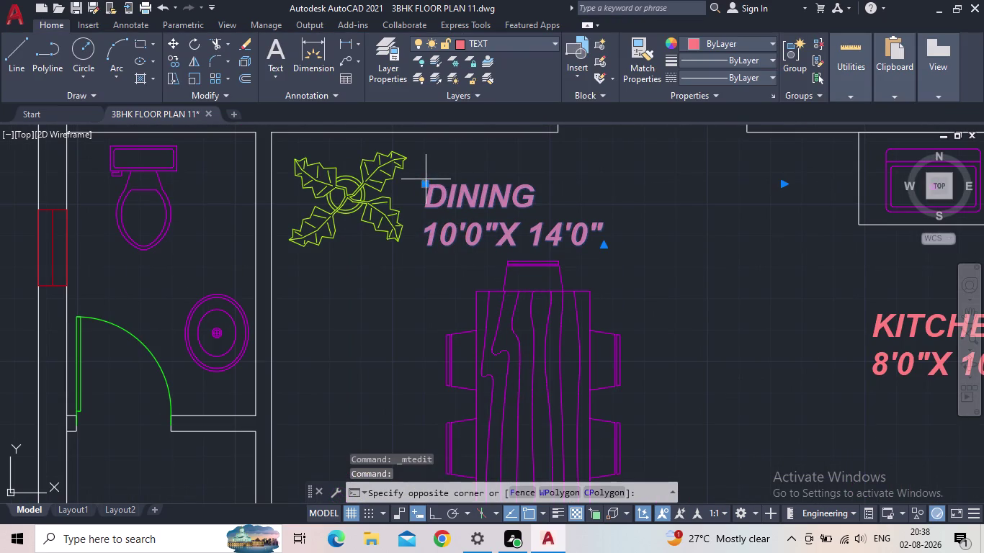
click(438, 179)
click(424, 183)
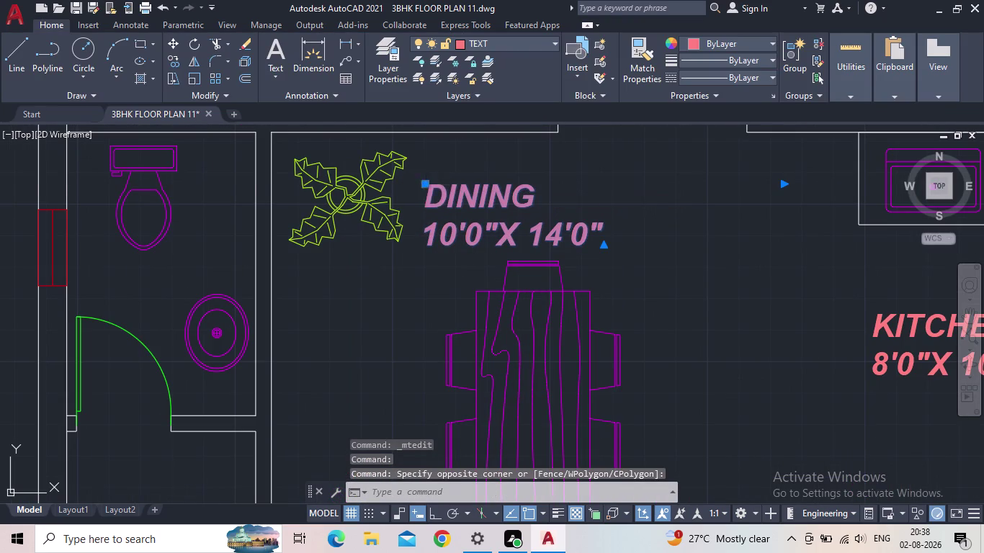
click(455, 187)
scroll(down, 3)
middle_drag(593, 237, 535, 269)
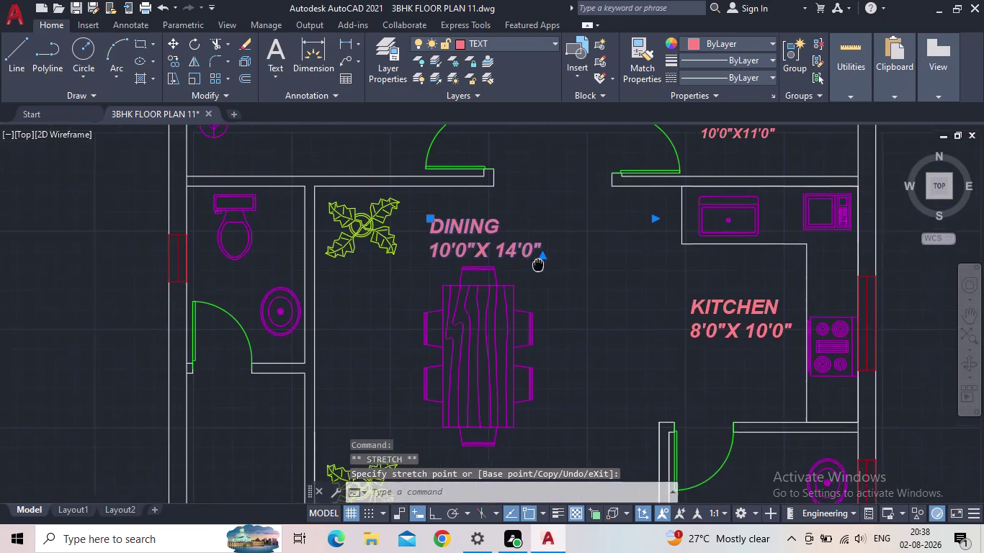
scroll(down, 3)
key(Escape)
scroll(down, 3)
middle_drag(526, 288, 484, 288)
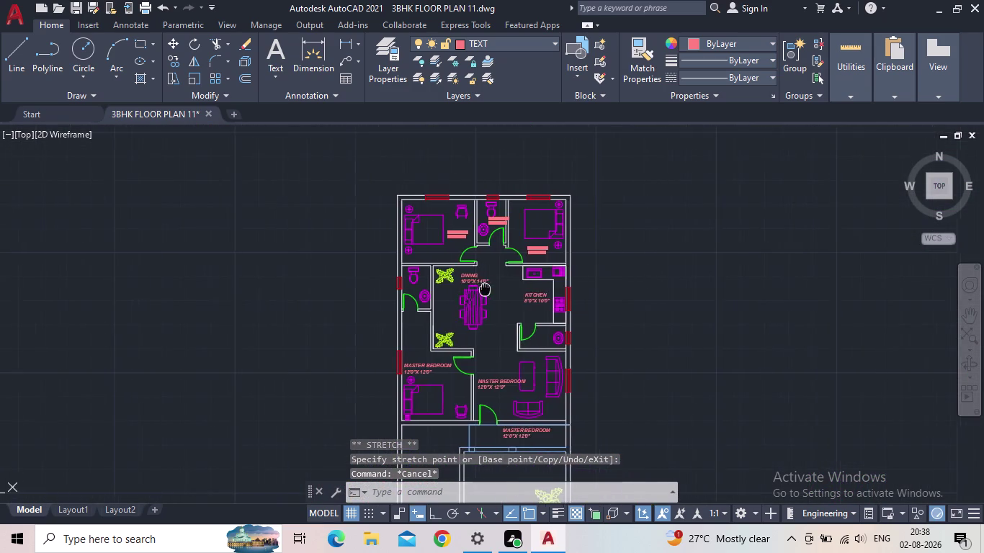
middle_drag(484, 288, 484, 288)
scroll(up, 3)
middle_drag(527, 315, 520, 322)
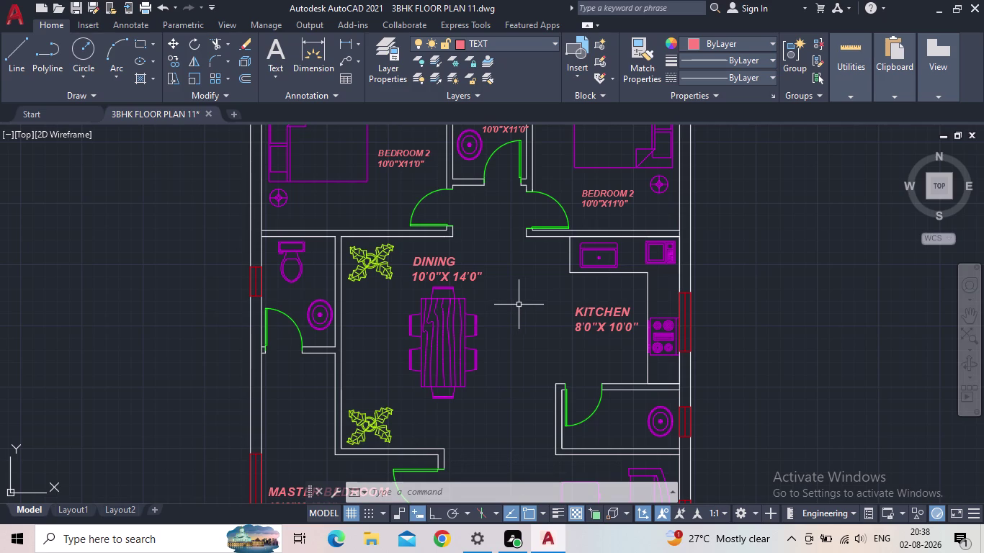
middle_drag(508, 280, 499, 340)
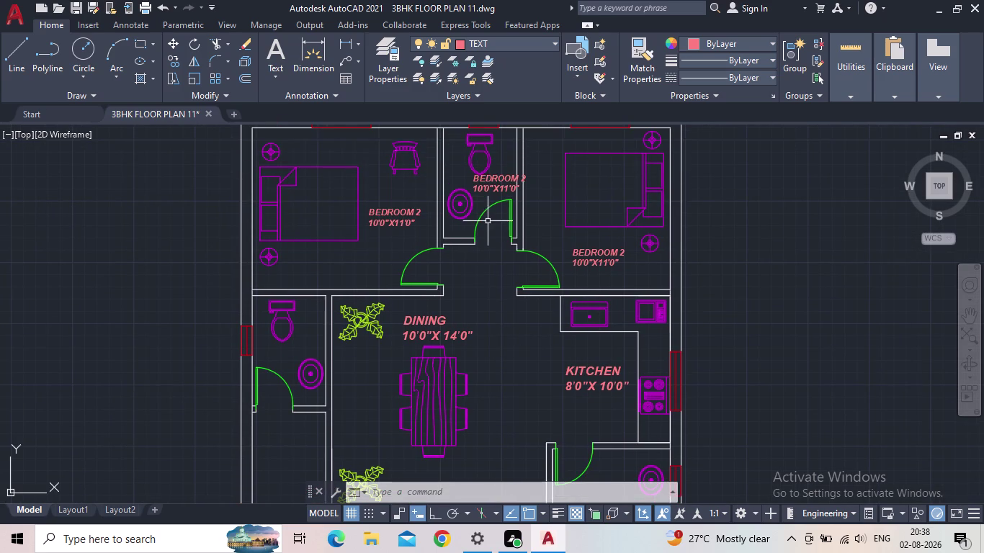
middle_drag(490, 176, 476, 227)
scroll(up, 3)
Replace the copied label text with COMMON TOILET and 5'0"x7'6" on a second line.
double_click(481, 229)
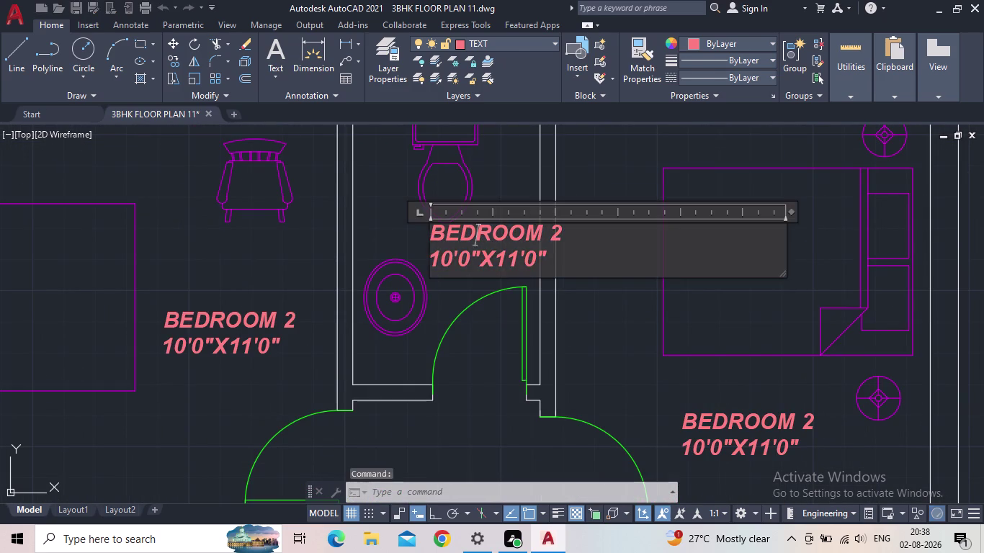
drag(552, 256, 431, 238)
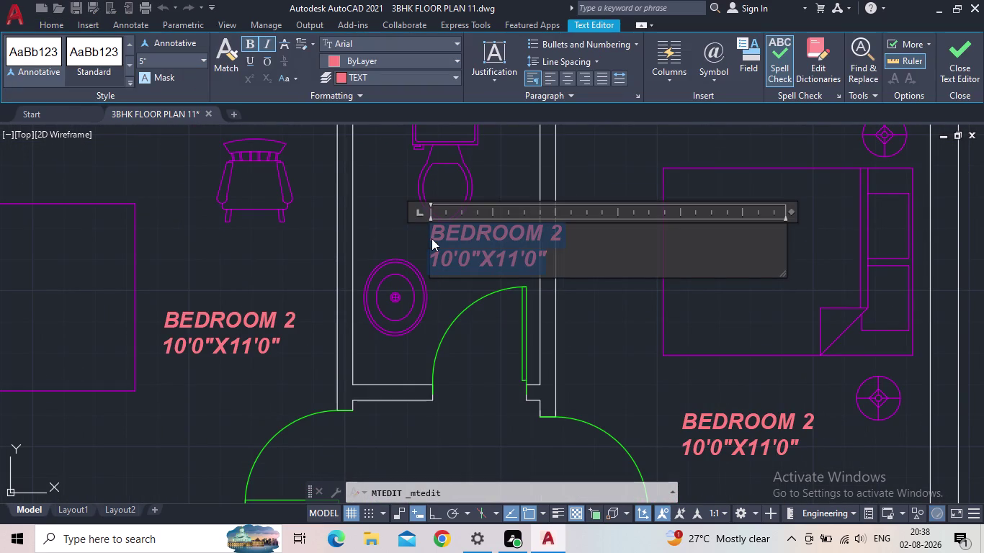
text(COMM)
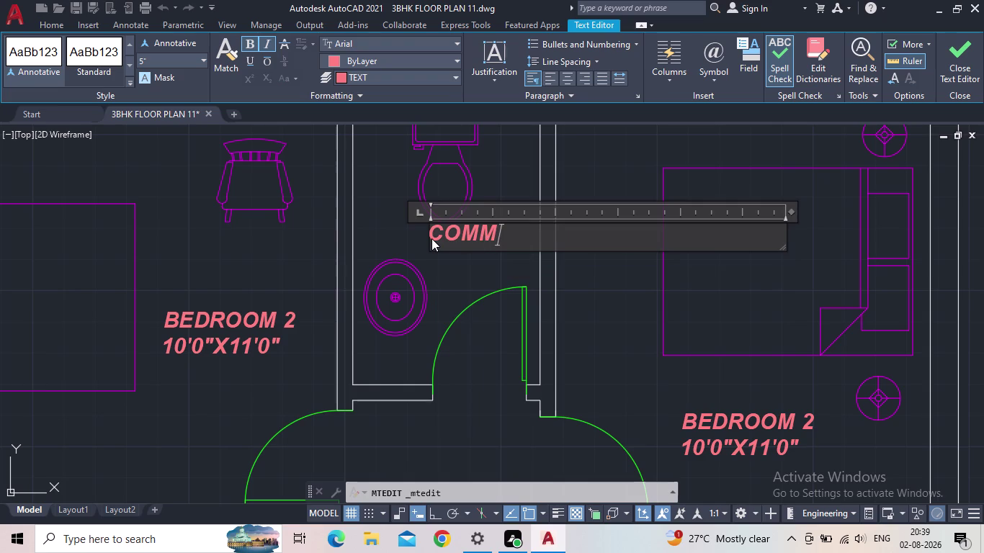
text(ON T)
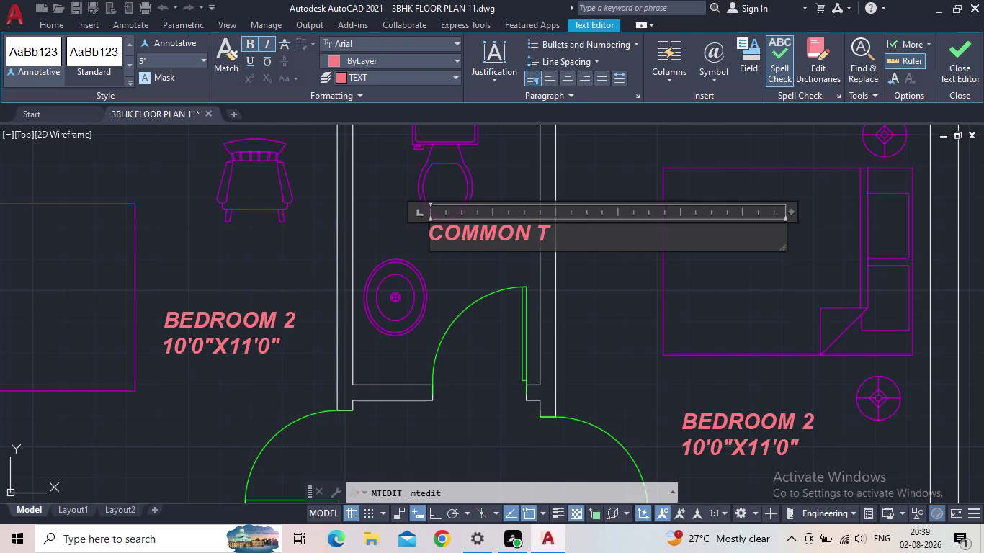
text(OILET)
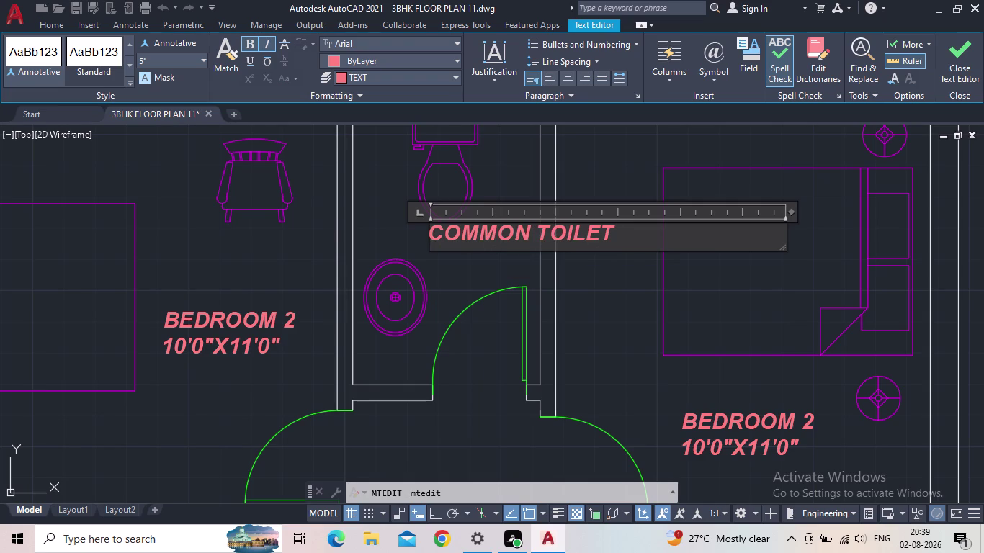
key(Return)
text(5)
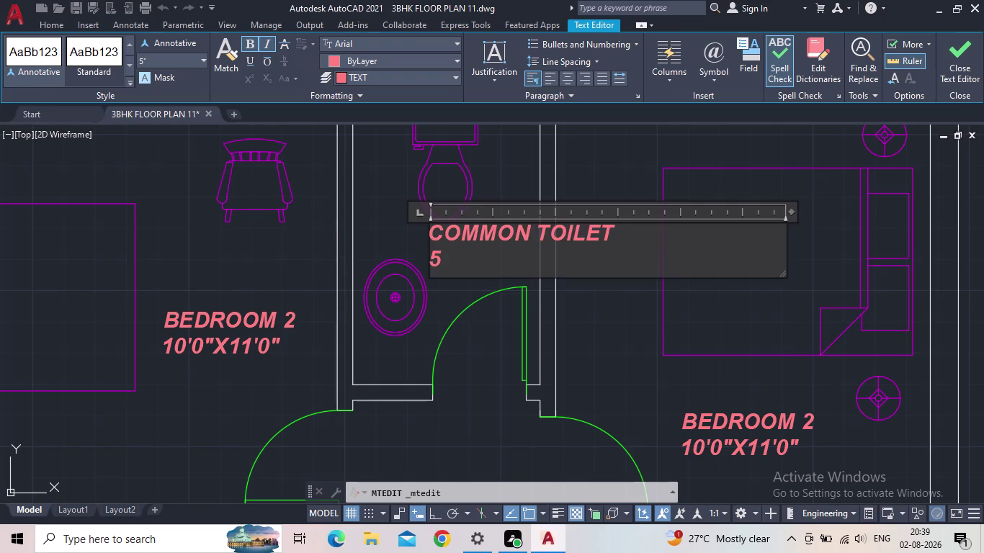
text('0)
key(shift+quotedbl)
key(x)
text(7)
text('6)
key(shift+quotedbl)
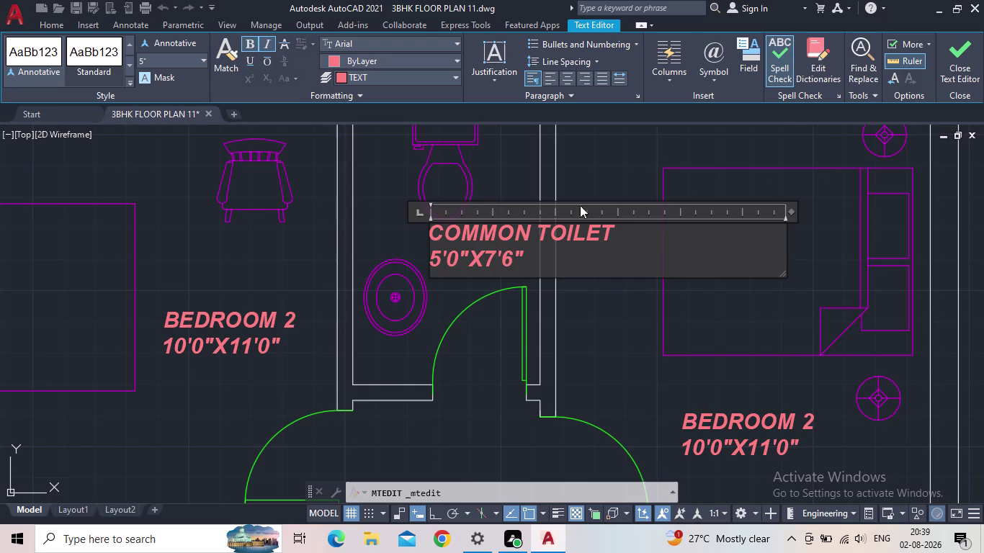
Set the COMMON TOILET label's text height to 4" and close the editor.
drag(557, 264, 430, 232)
click(162, 57)
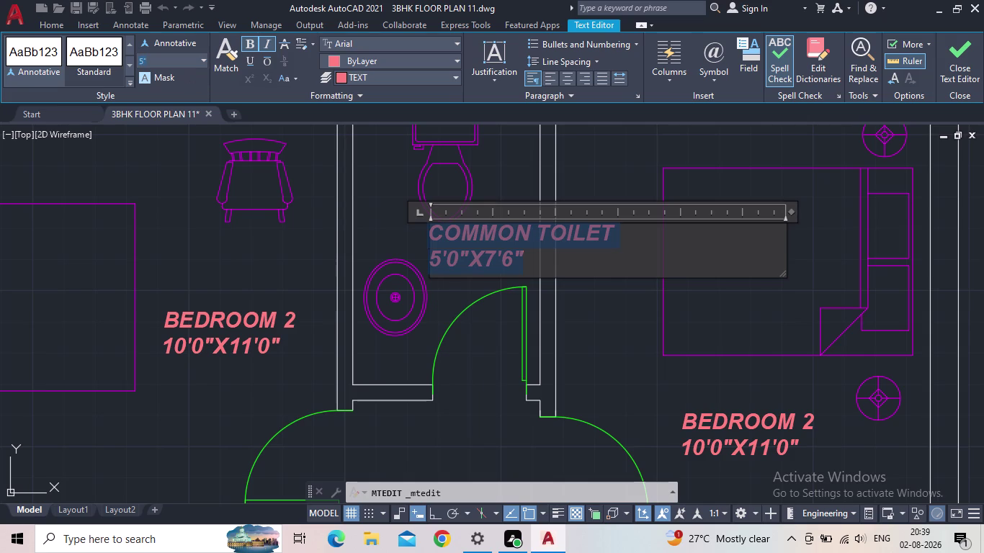
key(4)
key(shift+quotedbl)
key(Return)
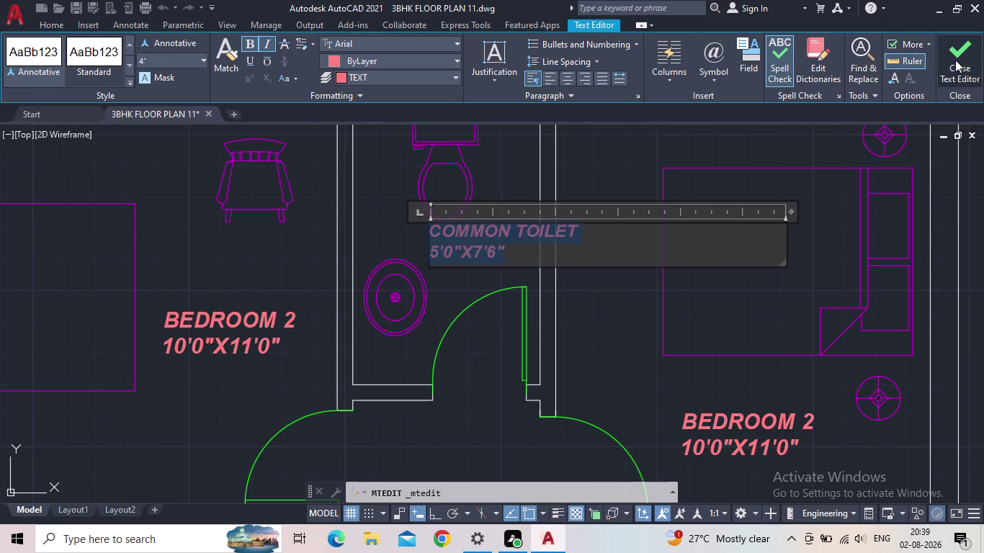
click(955, 59)
scroll(up, 3)
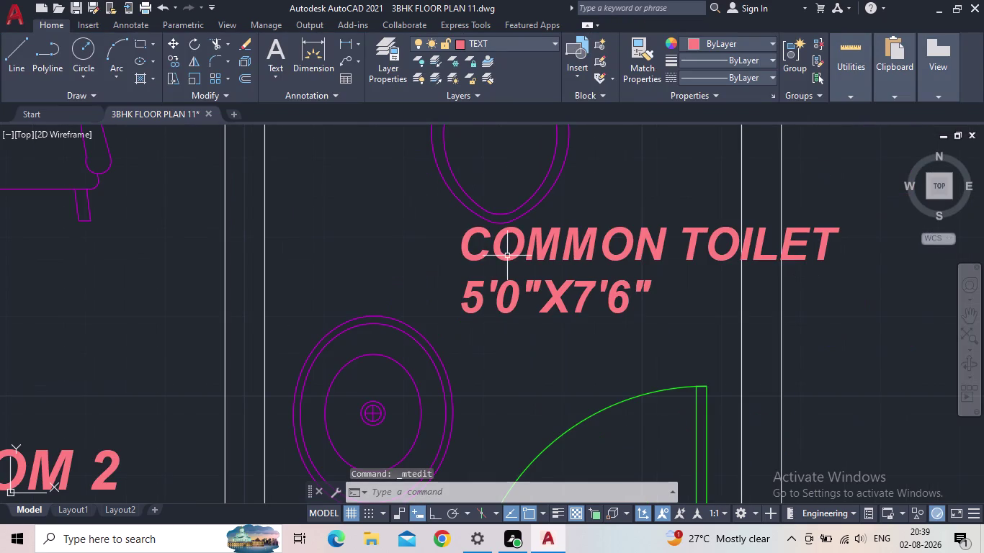
Move the COMMON TOILET label to a new spot inside the toilet.
click(523, 242)
click(460, 229)
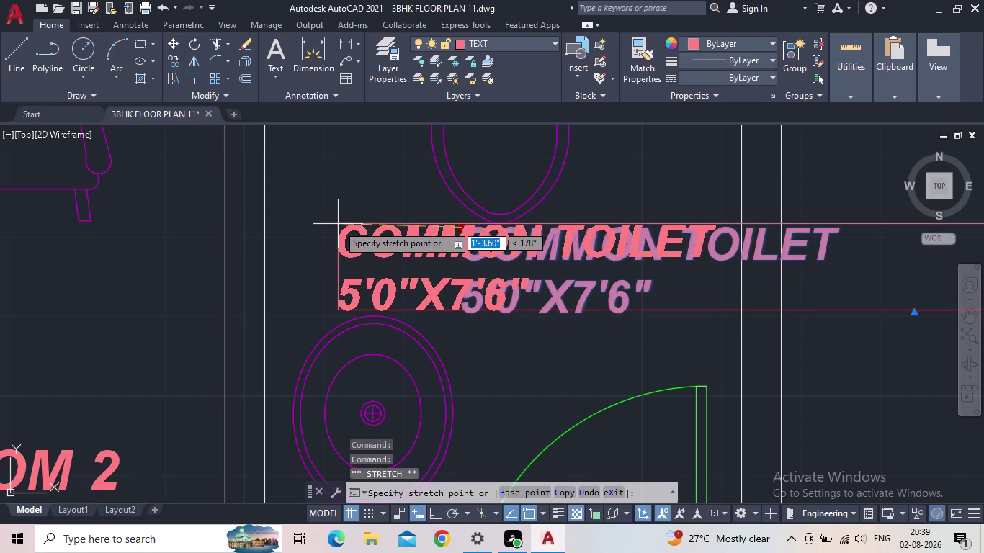
click(334, 228)
scroll(down, 3)
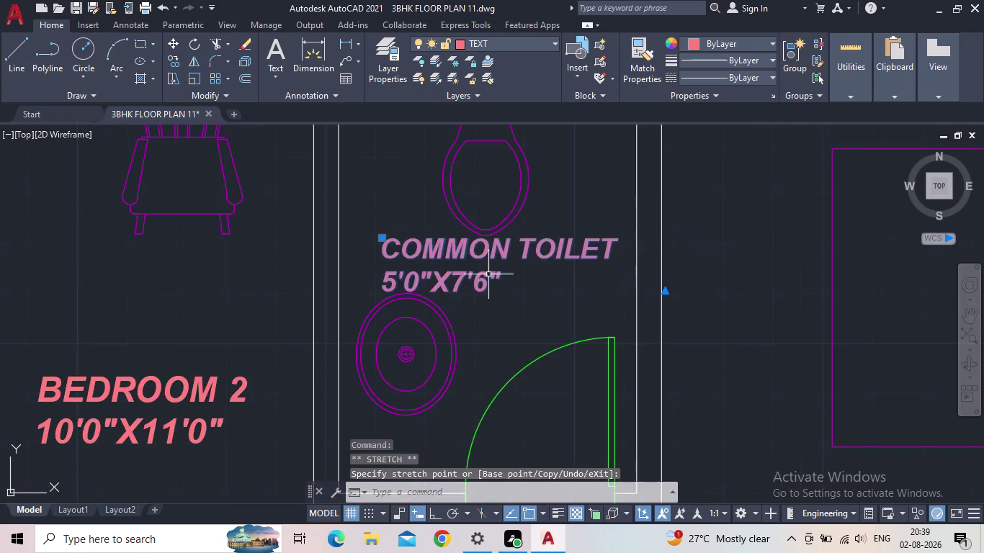
scroll(down, 3)
key(Escape)
scroll(down, 3)
scroll(down, 3)
scroll(up, 3)
Move the wash basin block to a better position in the toilet.
click(504, 339)
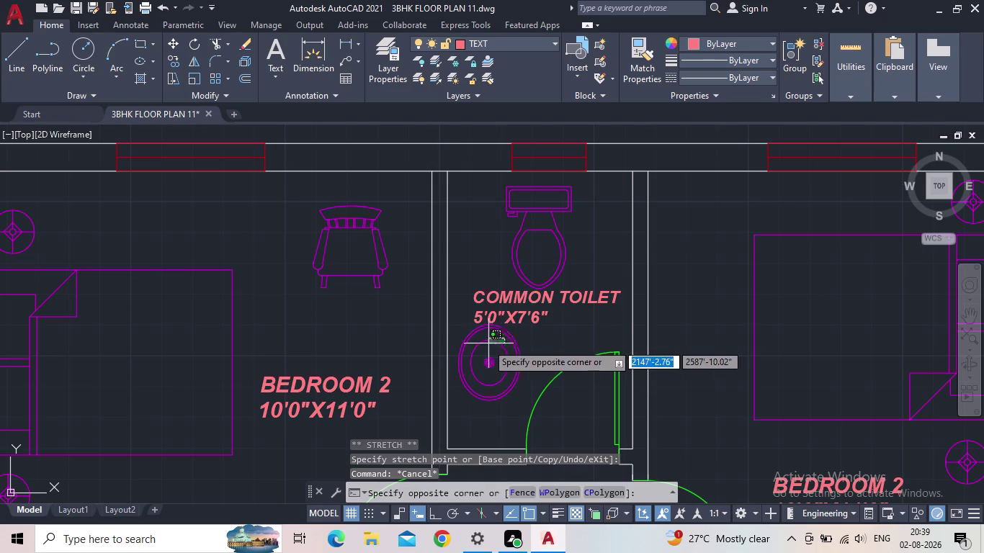
click(486, 344)
middle_drag(493, 361, 526, 304)
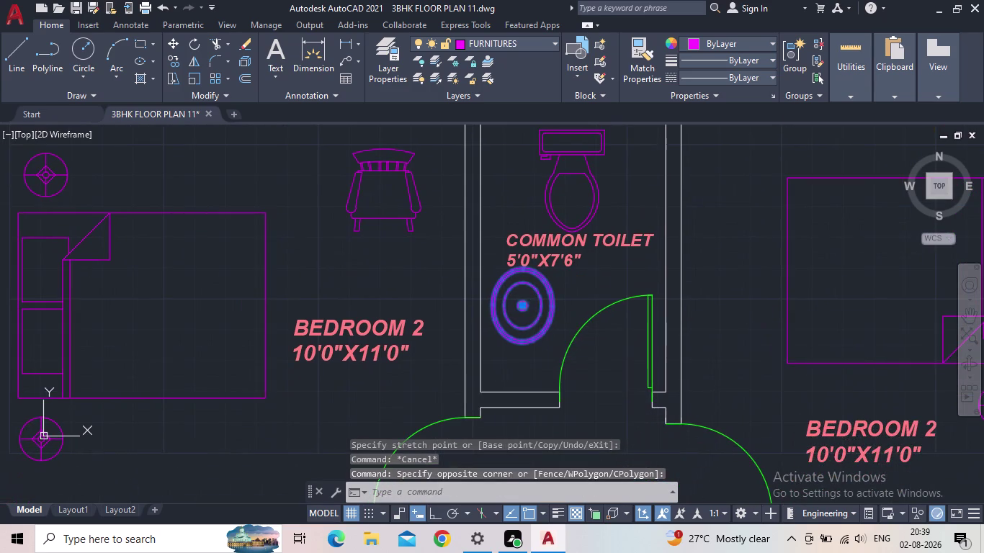
scroll(up, 3)
click(525, 301)
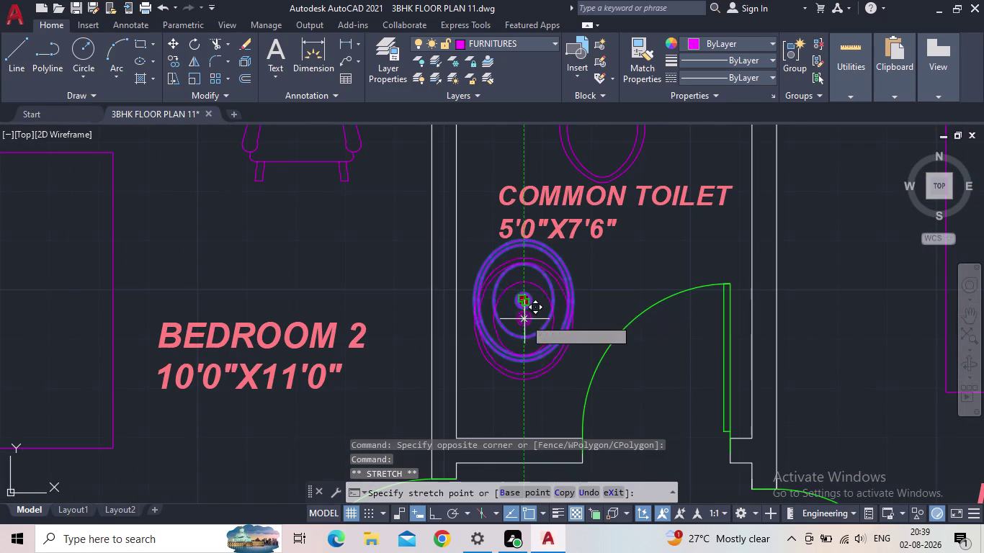
click(525, 325)
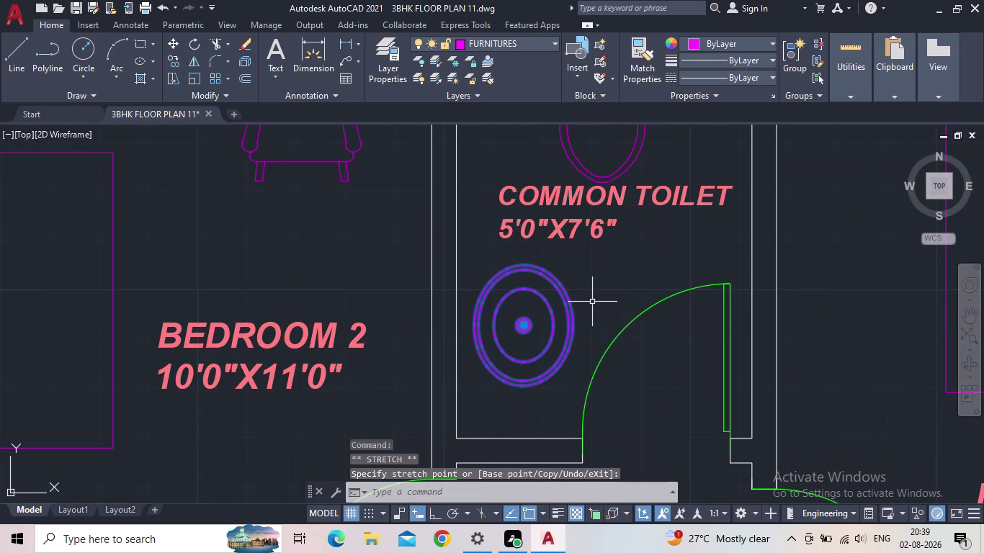
key(Escape)
Fine-tune the COMMON TOILET label's final position between the WC and washbasin.
scroll(down, 3)
middle_drag(601, 317, 423, 313)
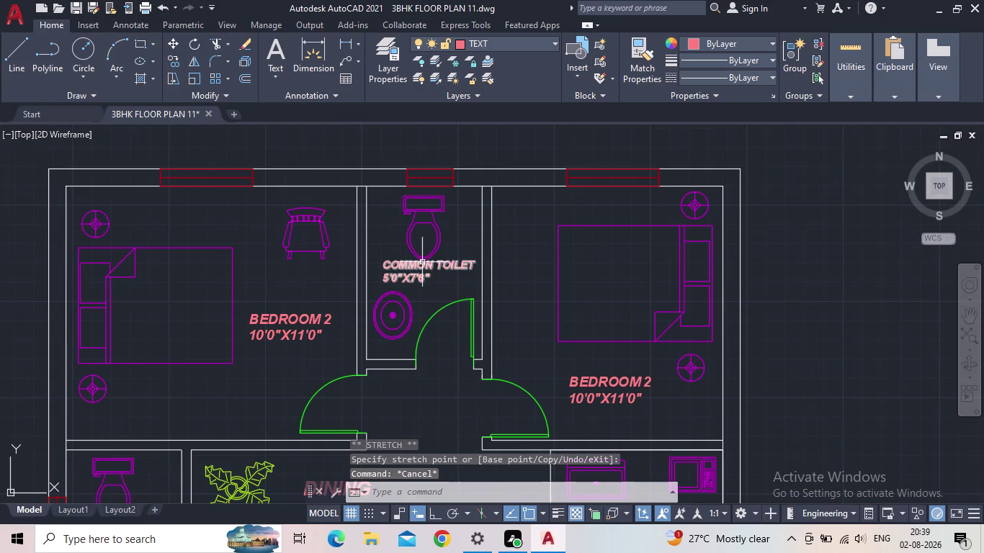
scroll(up, 3)
click(419, 264)
click(322, 260)
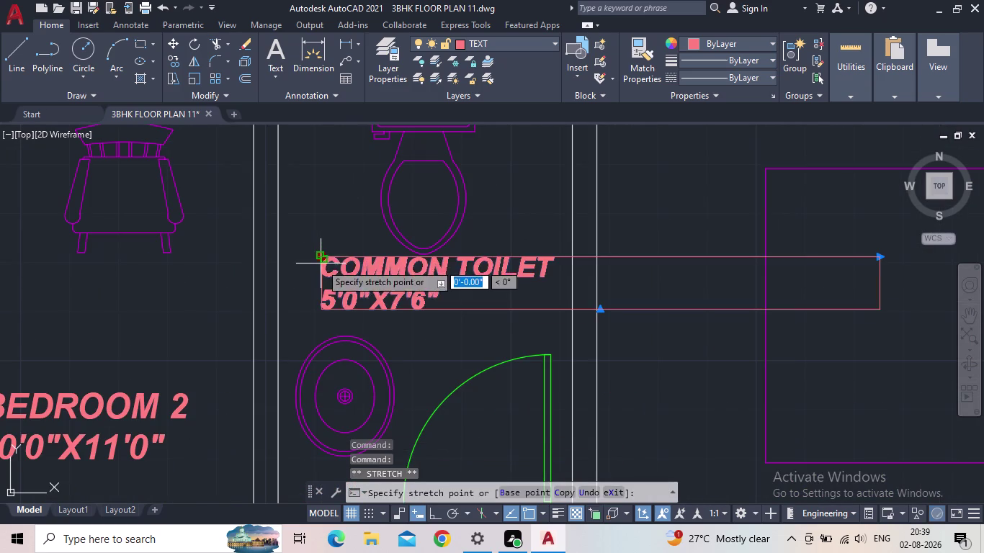
click(320, 265)
scroll(down, 3)
key(Escape)
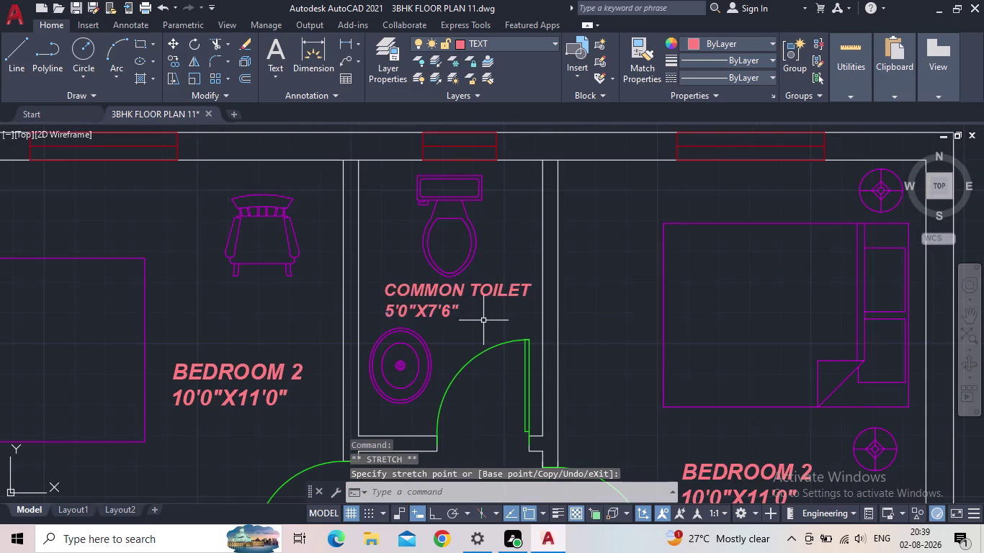
Pan over to the left bedroom label and begin selecting it.
scroll(down, 3)
middle_drag(484, 323, 346, 299)
scroll(down, 3)
middle_drag(470, 374, 489, 337)
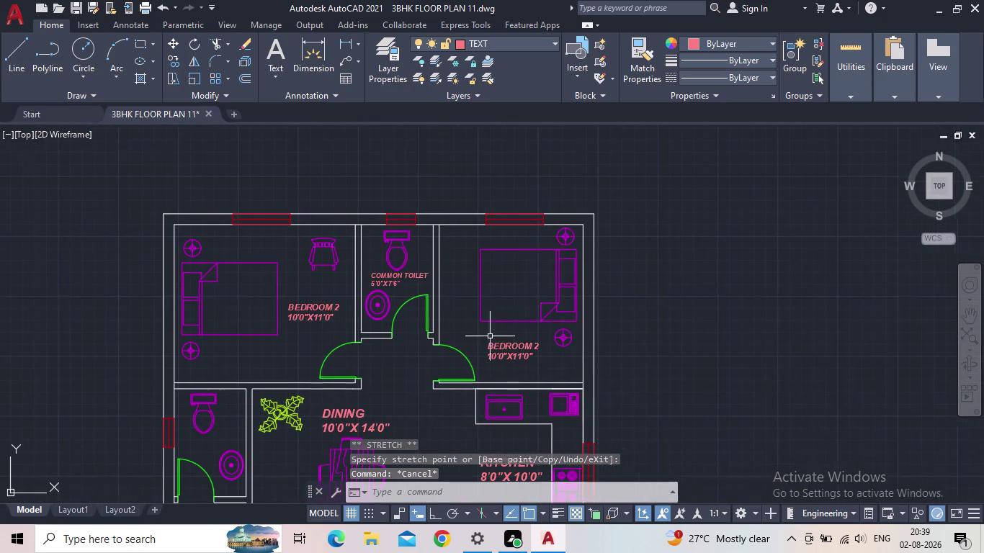
scroll(up, 3)
click(373, 303)
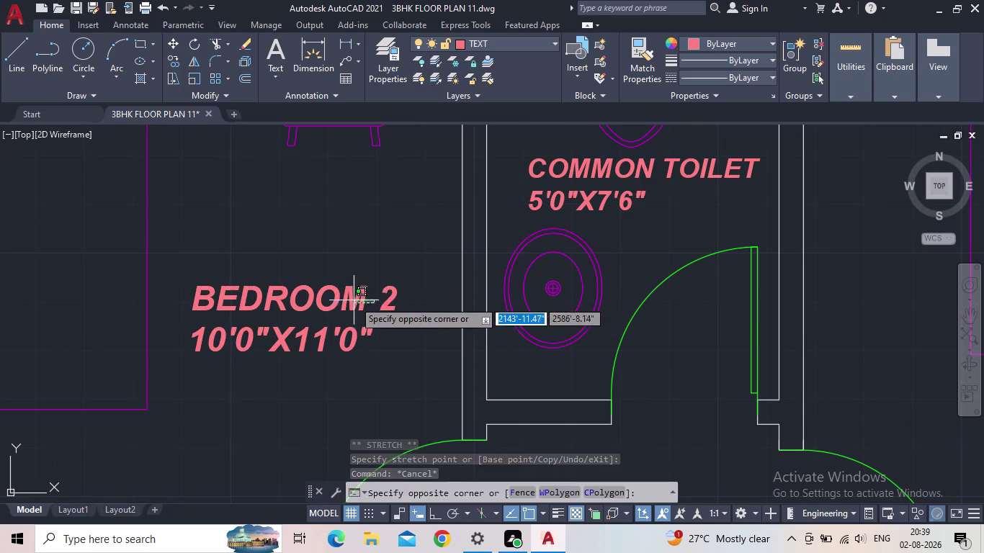
Change the left bedroom label's number from 2 to 3, making it BEDROOM 3.
double_click(354, 301)
click(407, 310)
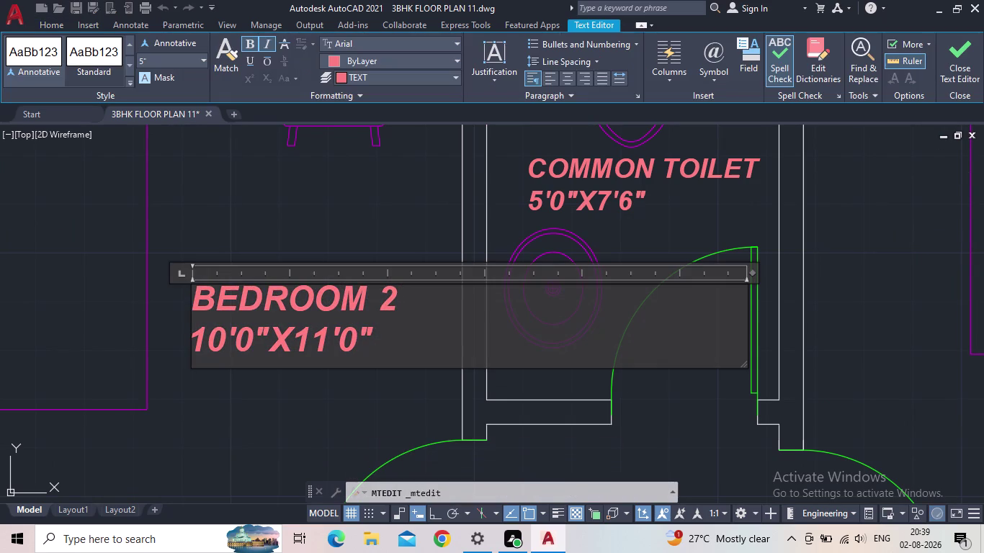
key(BackSpace)
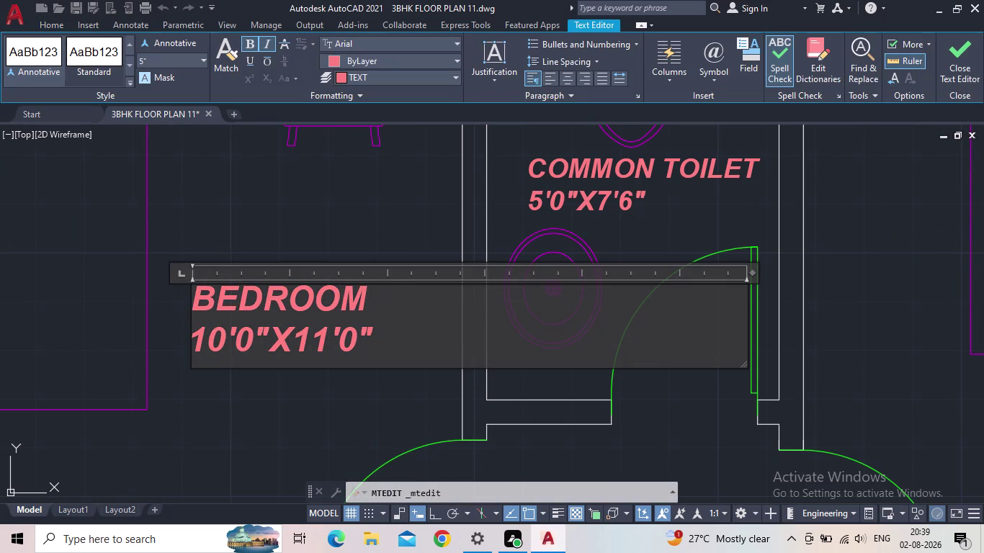
key(3)
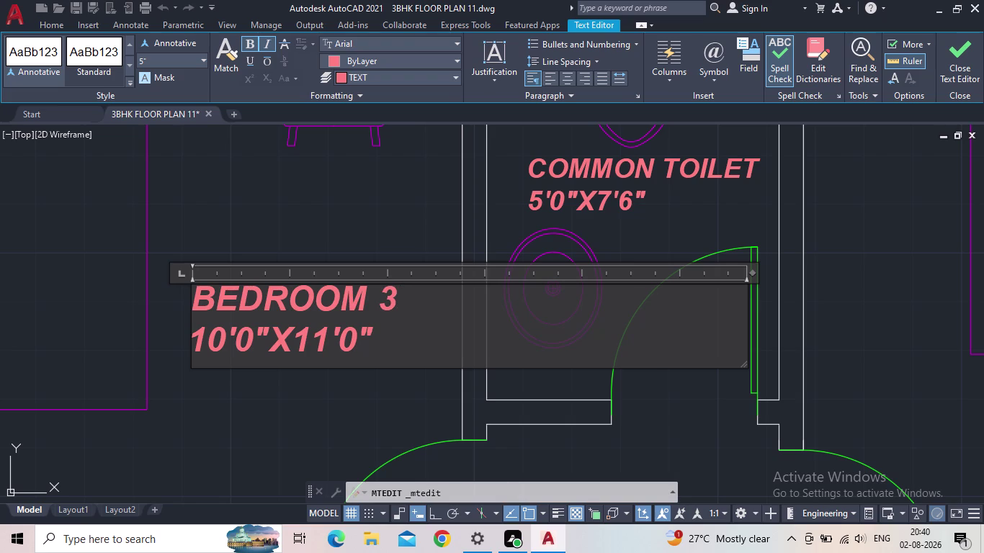
click(955, 67)
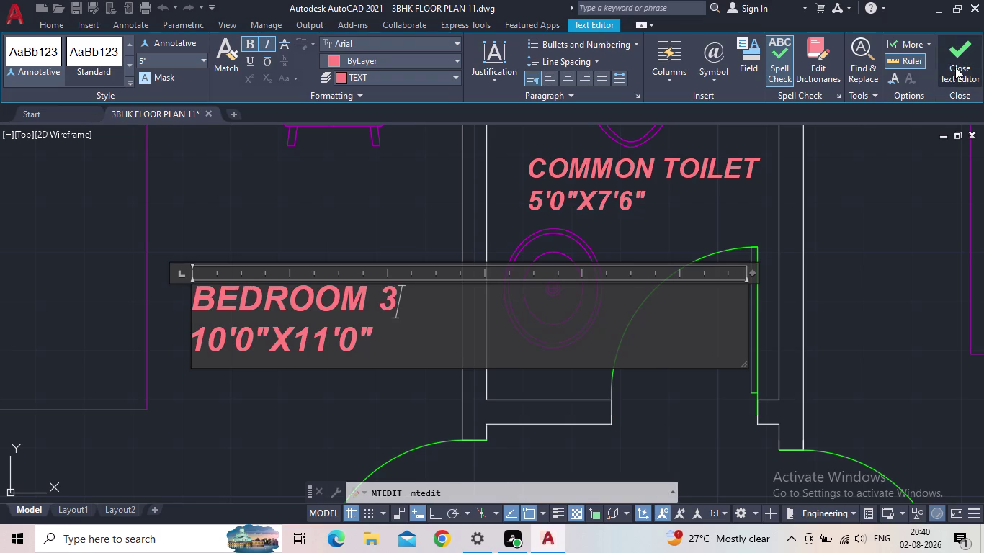
Zoom and pan across the plan back to the COMMON TOILET label.
scroll(down, 3)
middle_drag(449, 368, 406, 318)
scroll(down, 3)
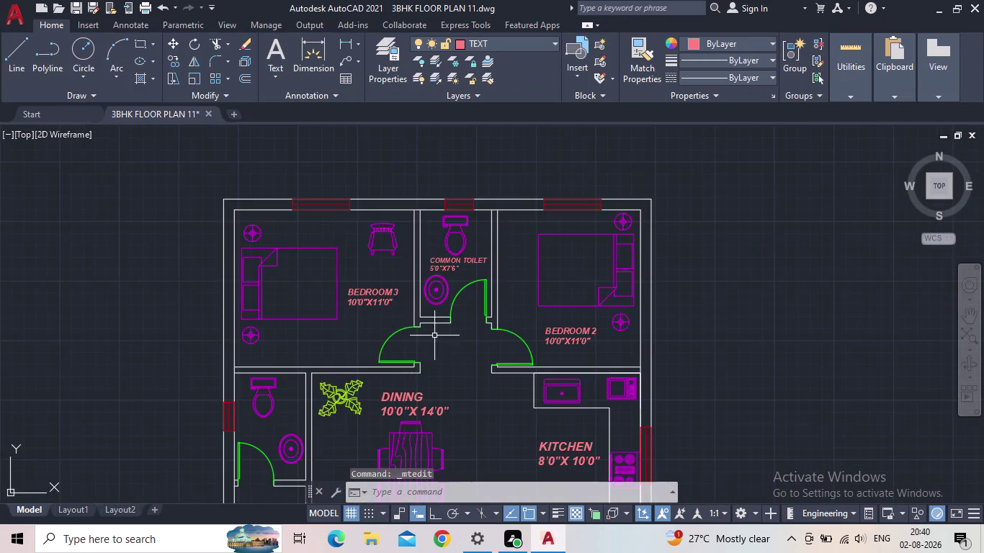
middle_drag(522, 375, 503, 276)
middle_drag(469, 333, 534, 299)
scroll(down, 3)
scroll(up, 3)
middle_drag(524, 310, 530, 274)
scroll(down, 3)
middle_drag(530, 283, 538, 199)
middle_drag(493, 242, 527, 406)
scroll(up, 3)
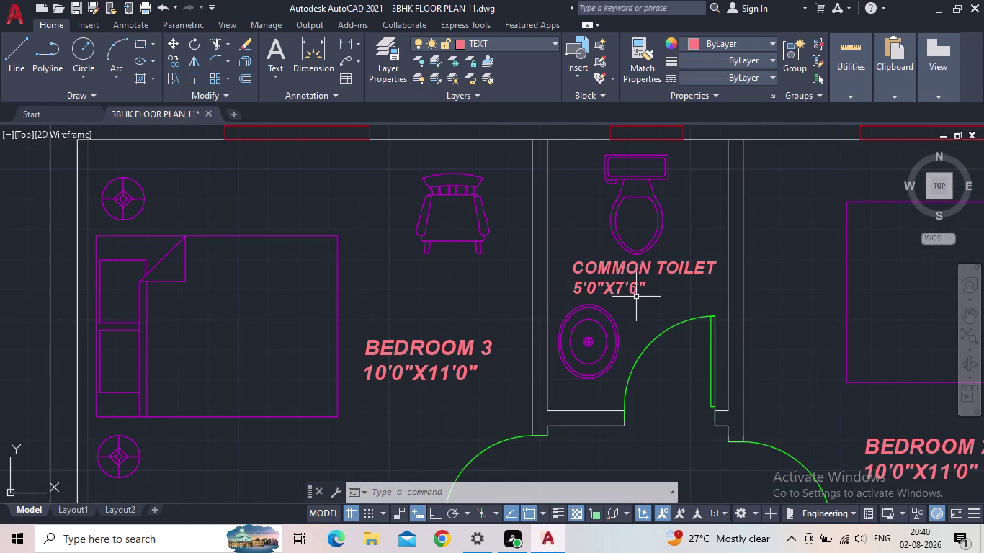
Start copying the COMMON TOILET label with CO and pick its base point.
key(c)
key(o)
key(Return)
click(646, 293)
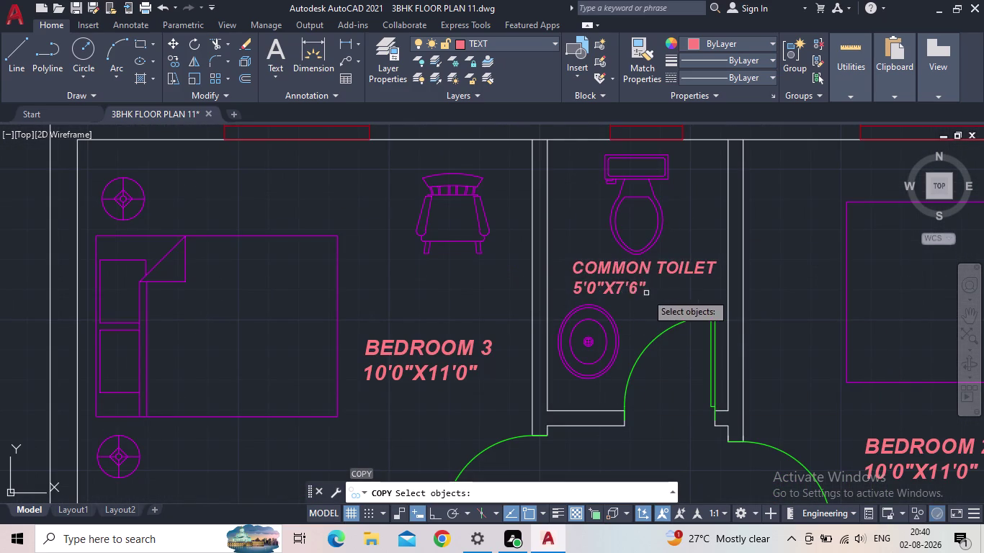
click(612, 275)
key(space)
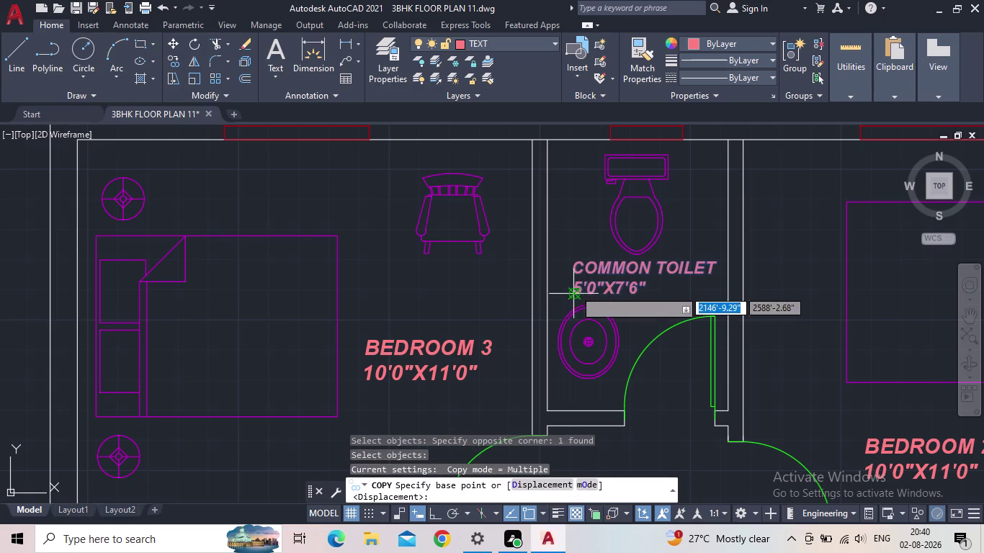
click(574, 289)
Place the label copy in the second toilet beside the dining area.
middle_drag(464, 327, 547, 313)
scroll(down, 3)
scroll(down, 3)
middle_drag(589, 339, 643, 215)
scroll(down, 3)
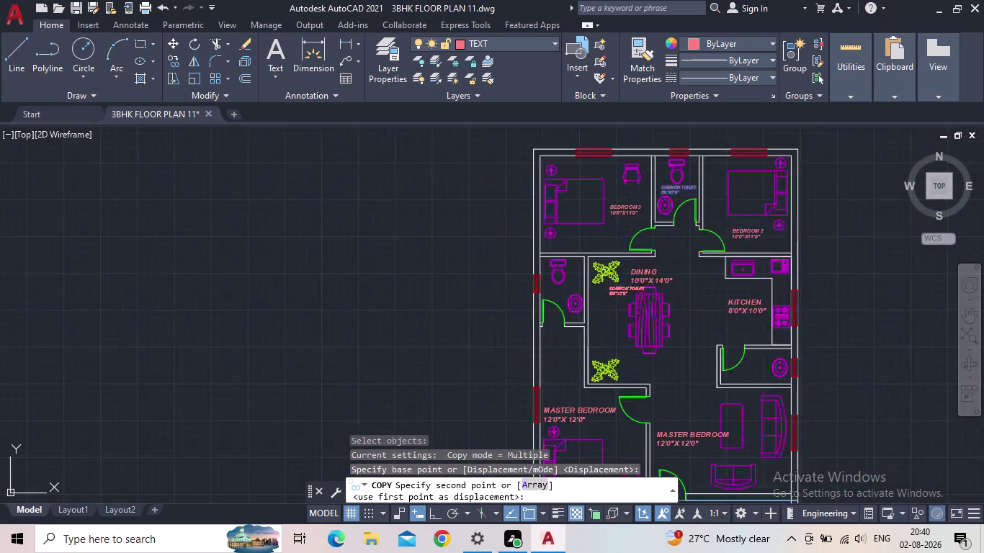
scroll(down, 3)
scroll(up, 3)
middle_drag(631, 233, 563, 452)
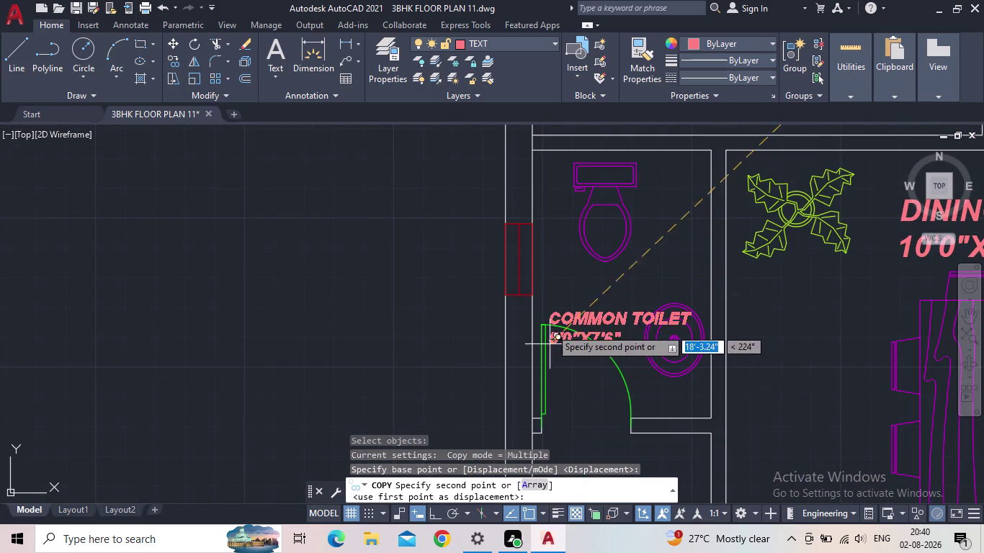
click(551, 305)
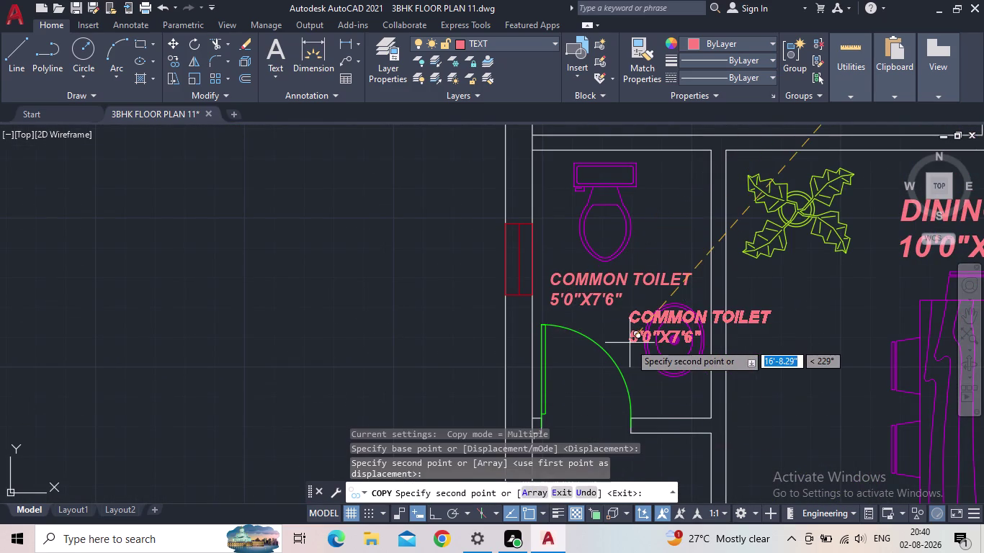
key(Escape)
Replace the copied label's room name with TOILET, correcting typos along the way.
double_click(608, 299)
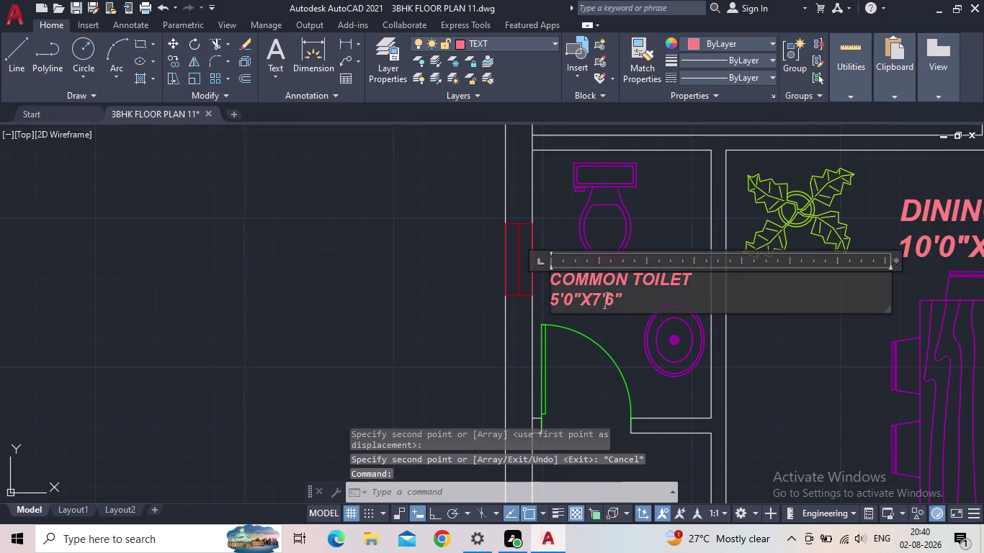
drag(632, 305, 541, 283)
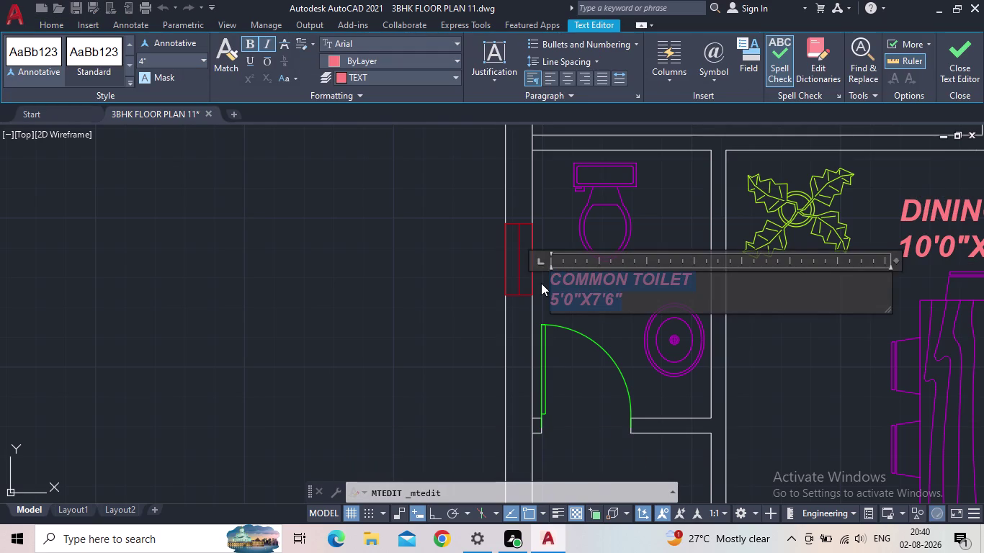
text(TOI)
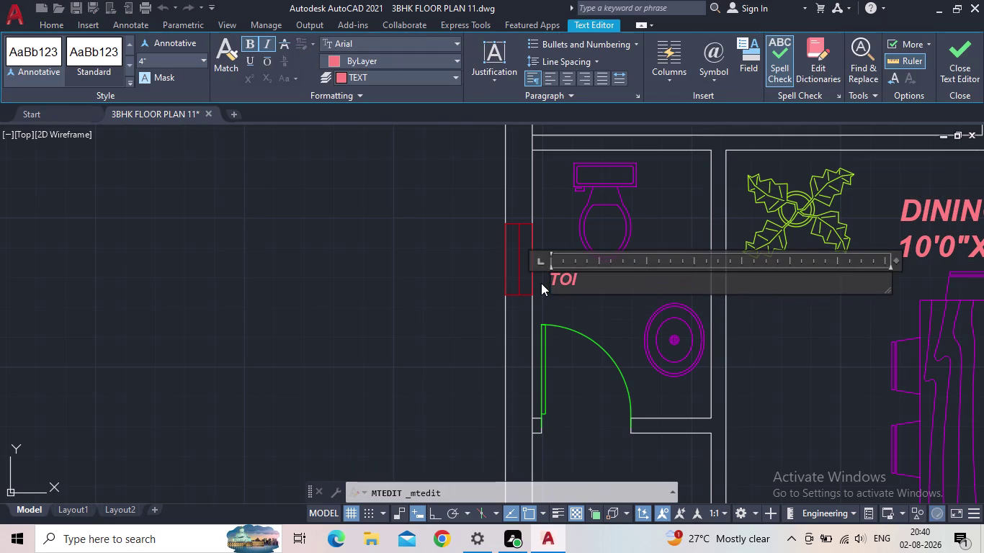
text(LET)
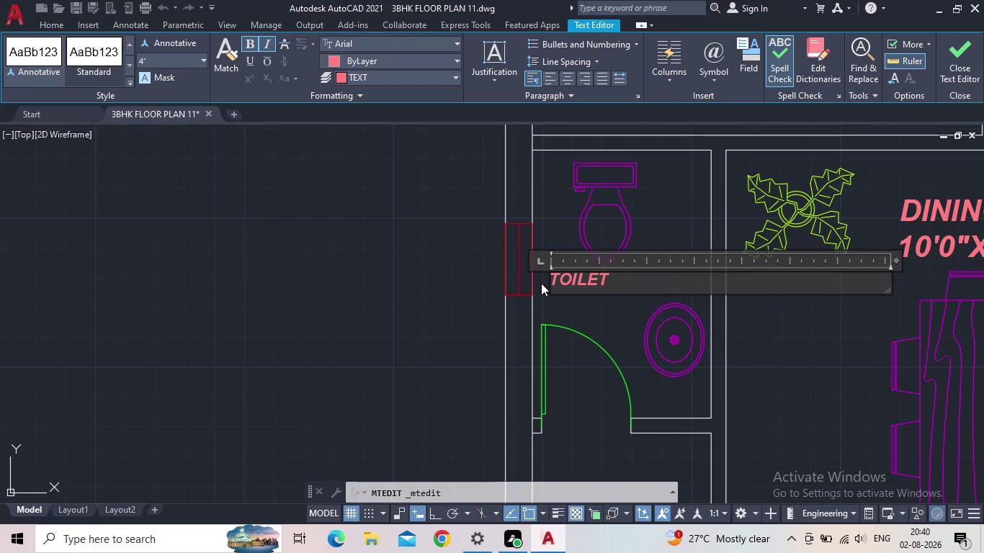
key(BackSpace)
key(BackSpace)
key(BackSpace)
key(BackSpace)
key(BackSpace)
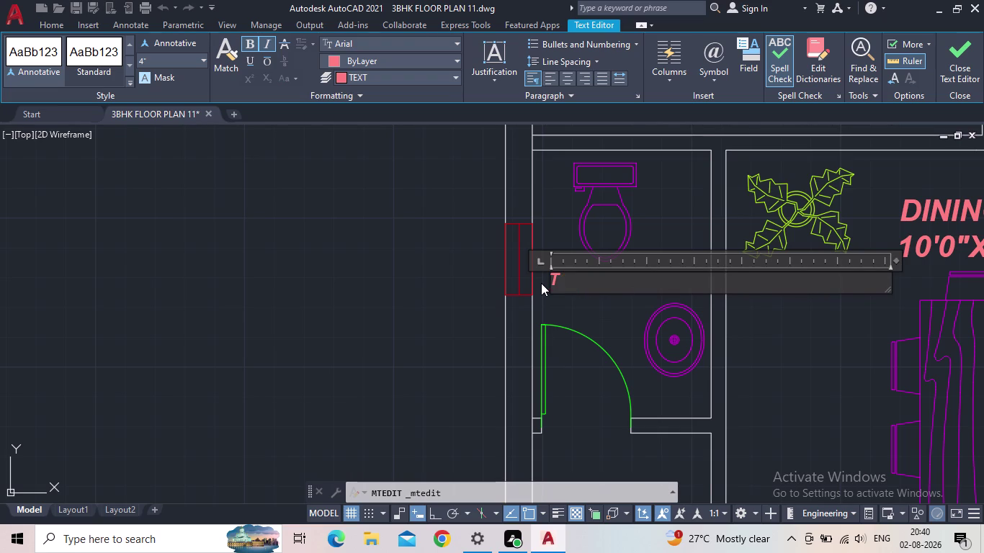
text(OLET)
key(BackSpace)
key(BackSpace)
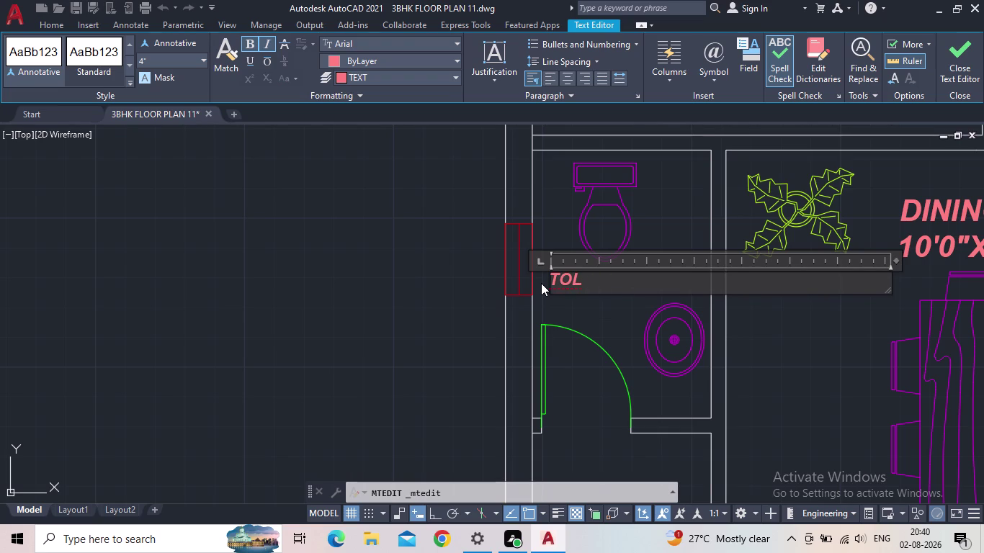
key(BackSpace)
text(ILET)
Add the size 5'0"x11'0" on a second line and close the editor.
key(Return)
key(5)
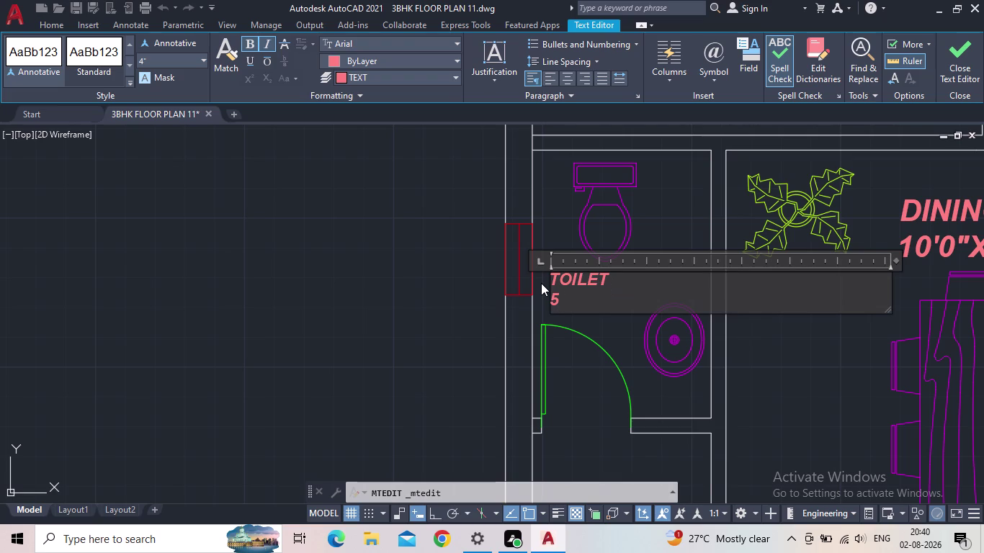
key(apostrophe)
text(0")
key(x)
text(11')
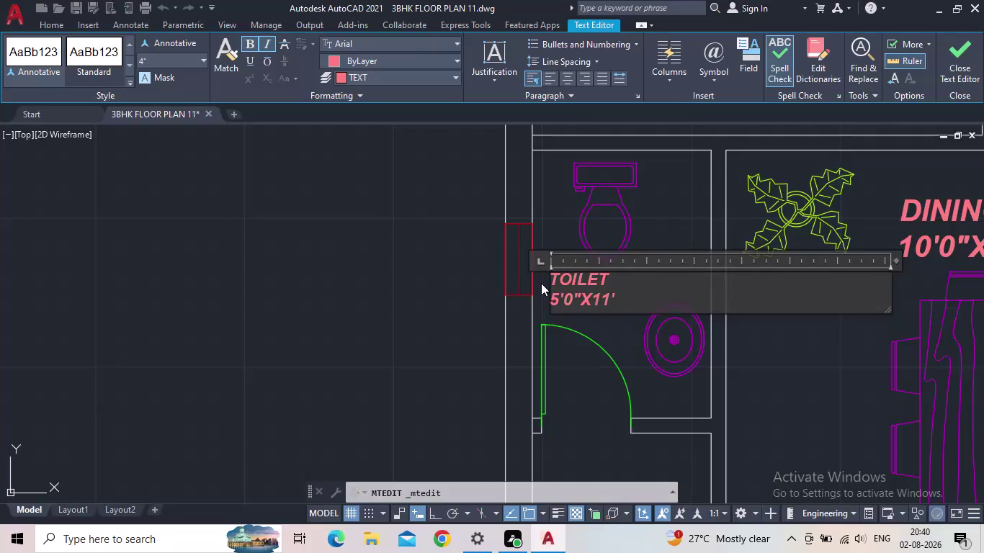
text(0")
click(968, 59)
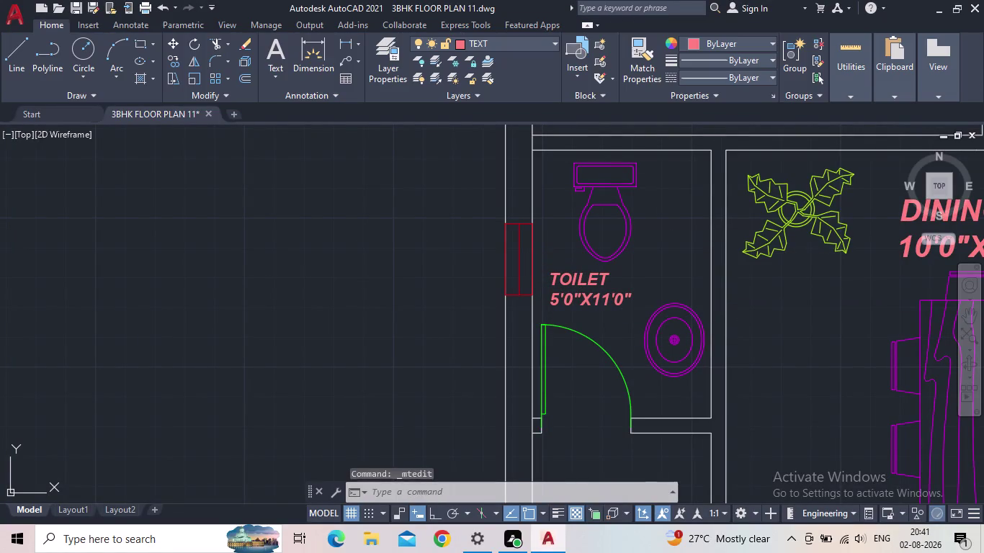
Pan to the master bedroom labels and open the middle MASTER BEDROOM label for editing.
middle_drag(645, 280, 642, 263)
scroll(down, 3)
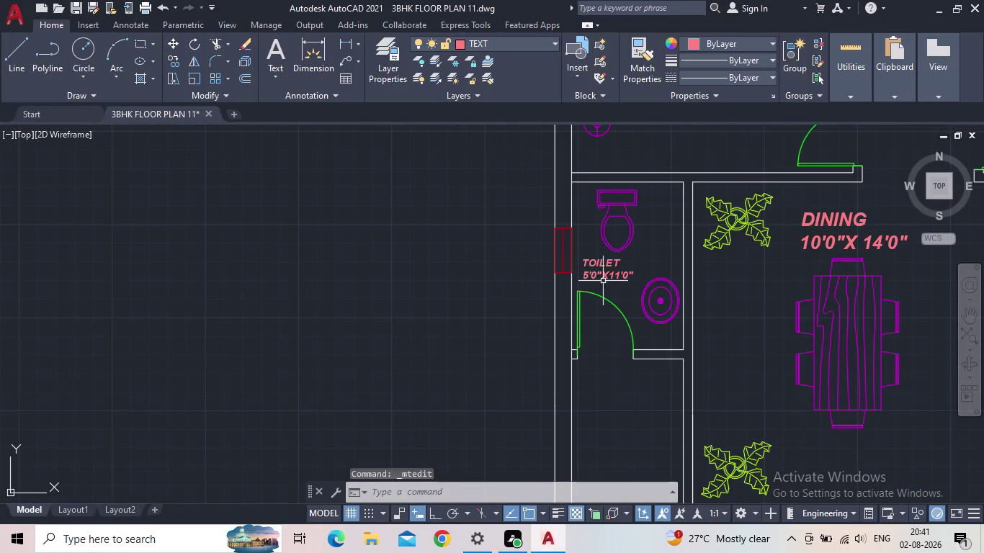
scroll(up, 3)
middle_drag(602, 291, 586, 254)
scroll(down, 3)
middle_drag(616, 310, 585, 265)
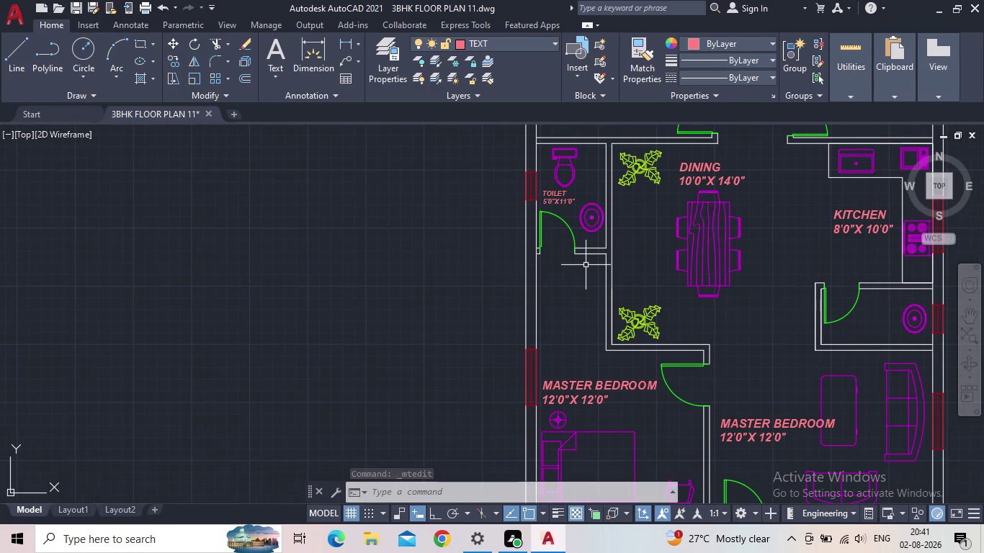
middle_drag(611, 345, 550, 333)
scroll(down, 3)
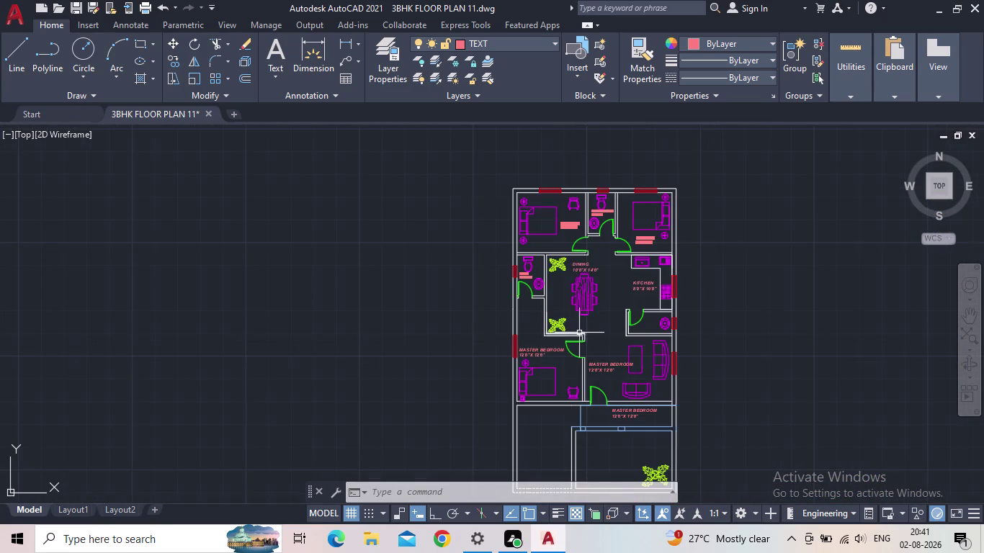
scroll(up, 3)
middle_drag(585, 327, 602, 264)
scroll(up, 3)
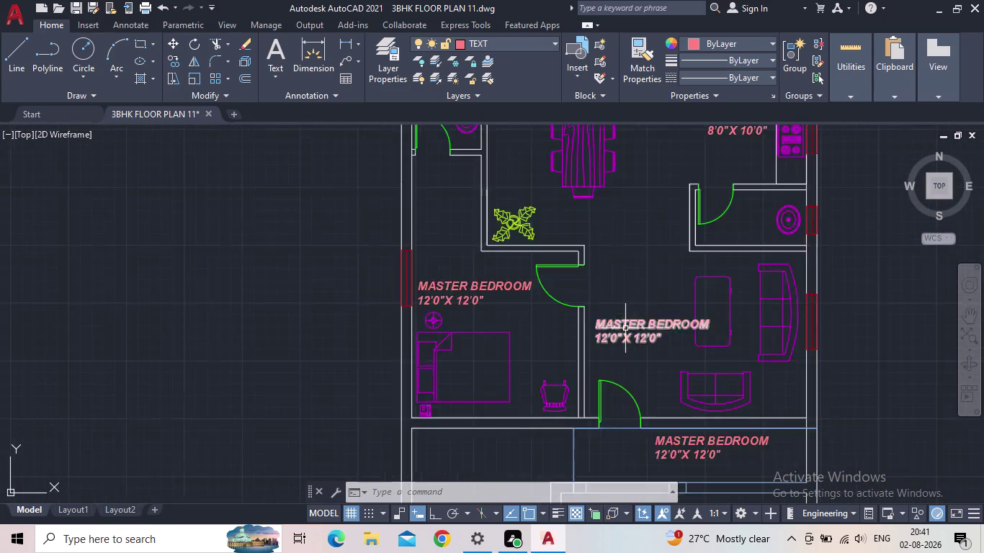
double_click(633, 324)
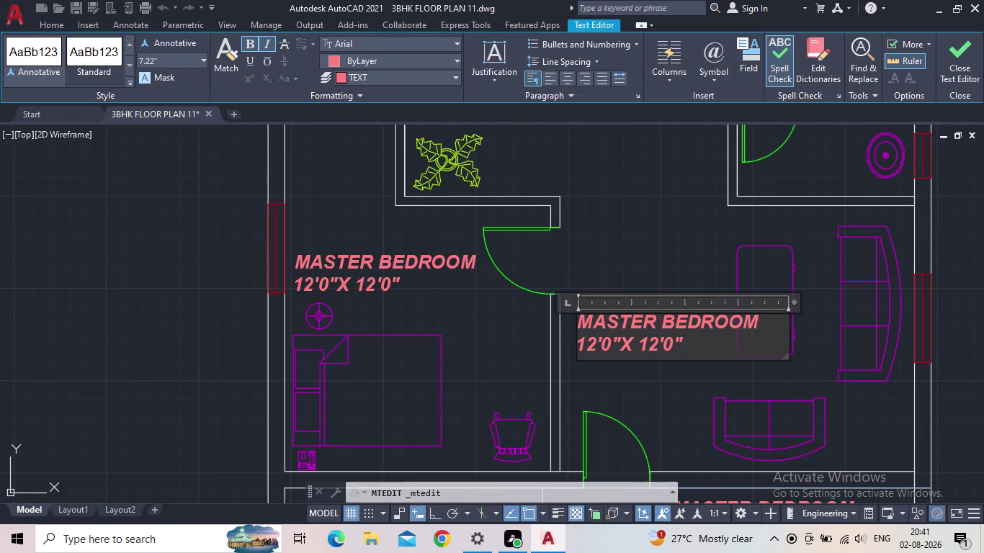
Replace the label's room name with LIVING AREA.
drag(694, 345, 566, 317)
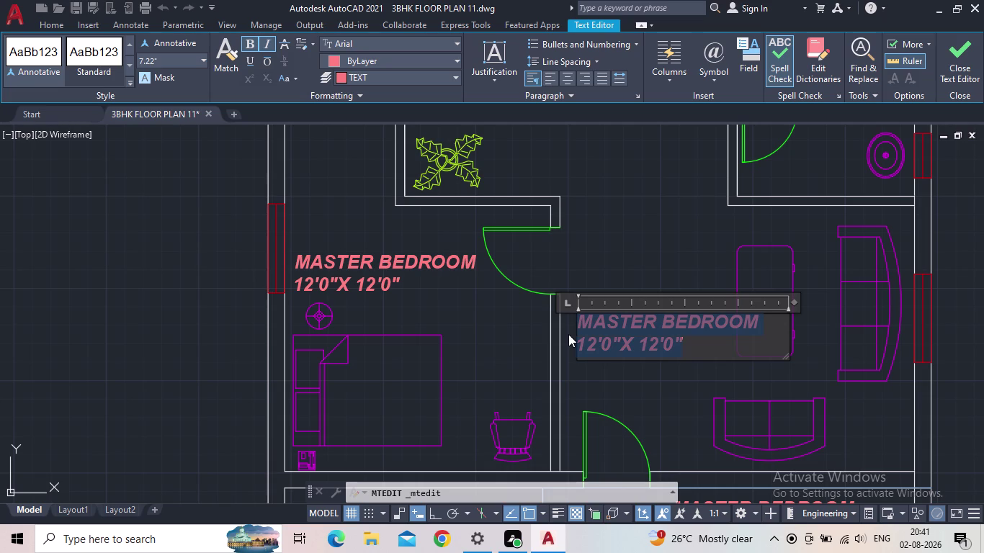
text(LI)
text(VI)
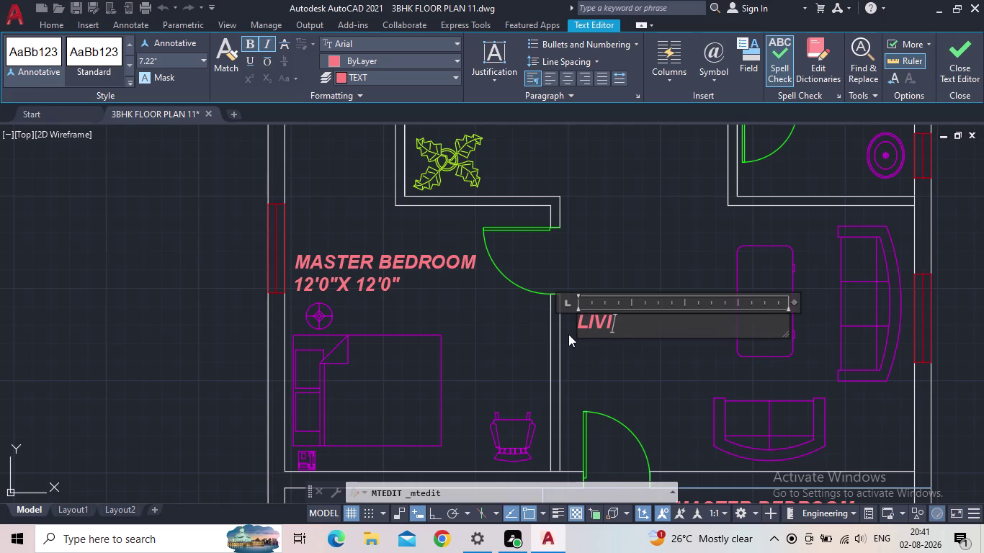
text(NG)
key(space)
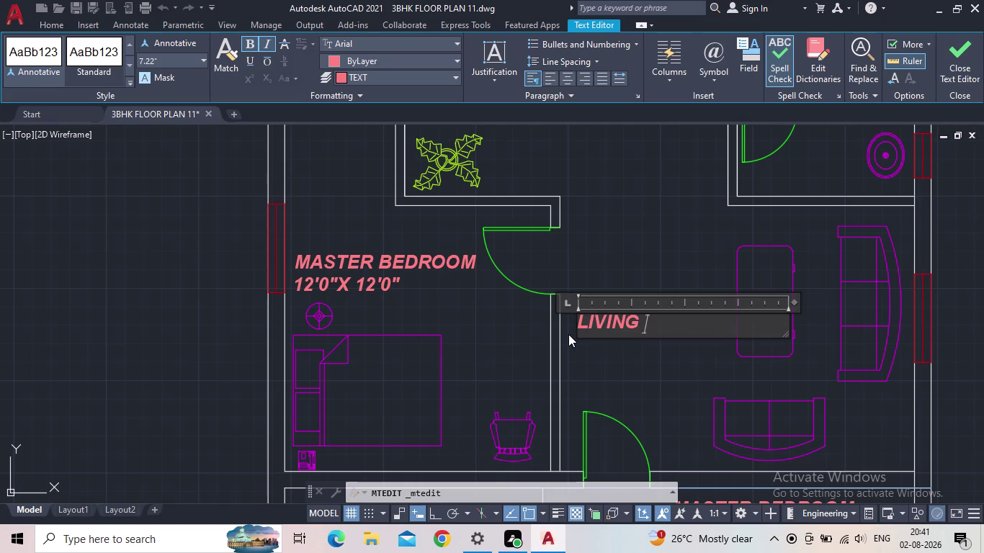
text(A)
text(REA)
key(Return)
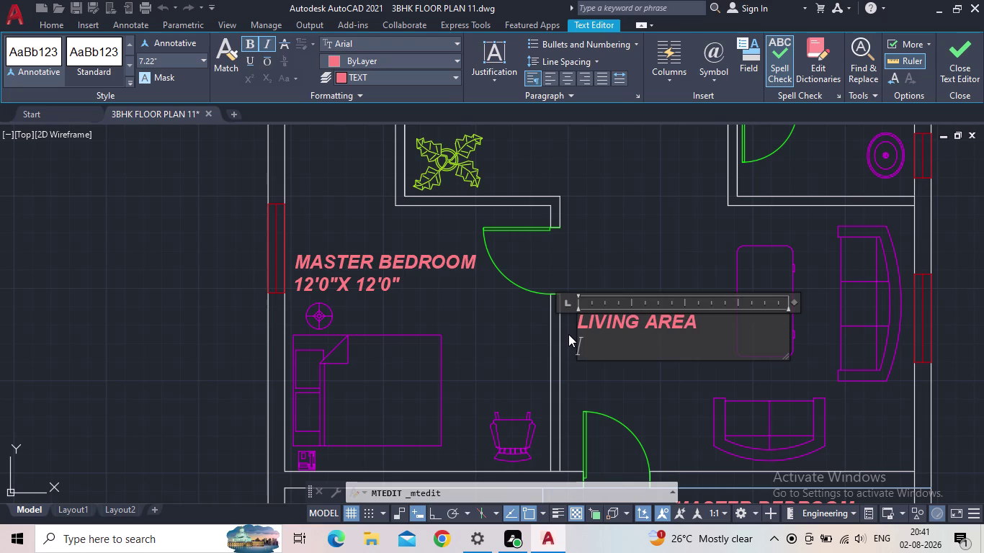
Add the size 16'0"X12'0" on the second line and close the editor.
text(16')
text(0")
text(X)
text(12')
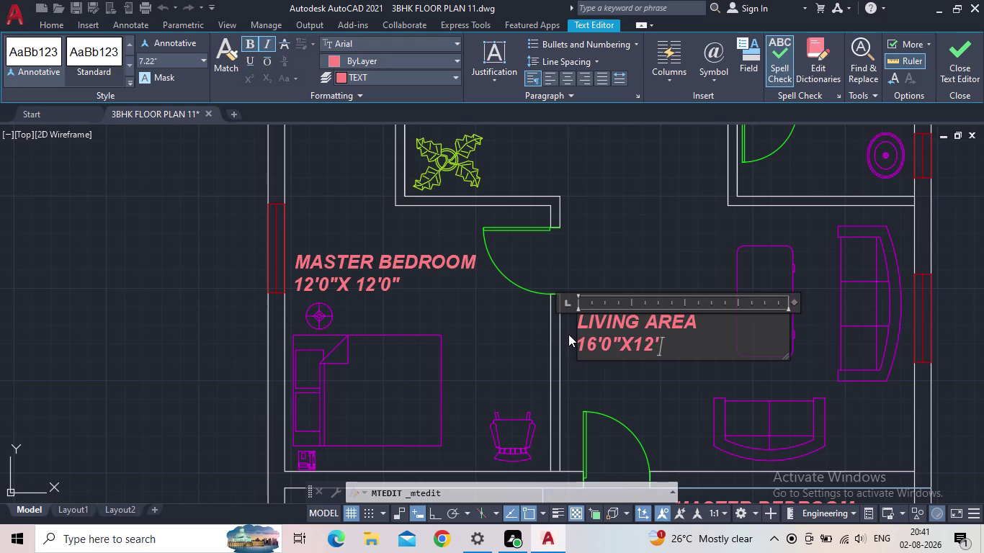
key(0)
key(shift+quotedbl)
click(967, 66)
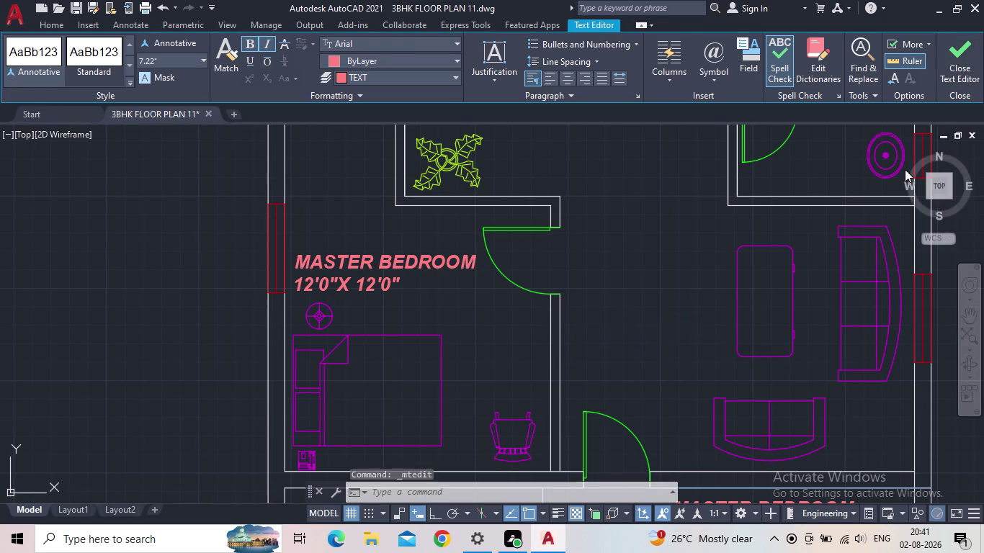
click(635, 321)
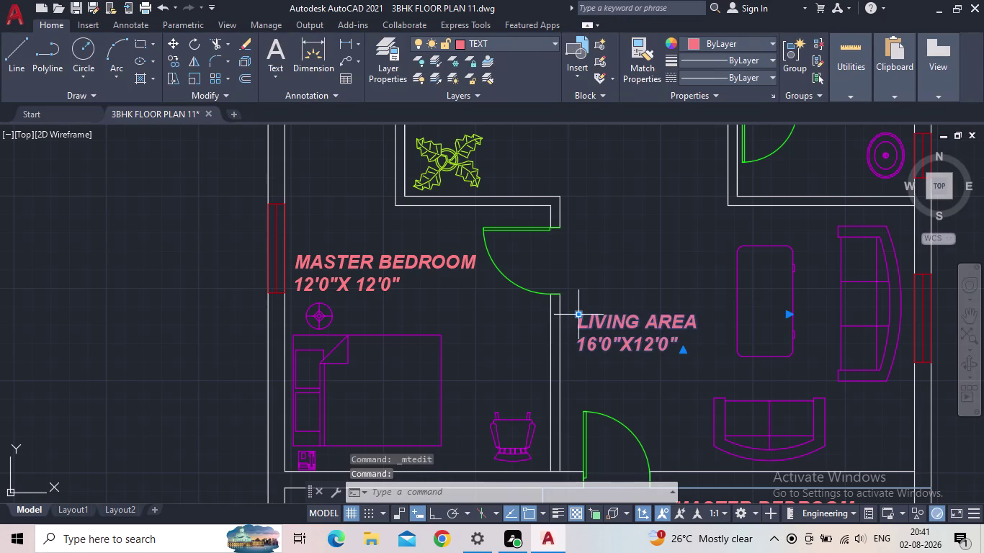
Cancel the accidental stretch of the LIVING AREA label and save the floor plan.
click(579, 317)
click(600, 316)
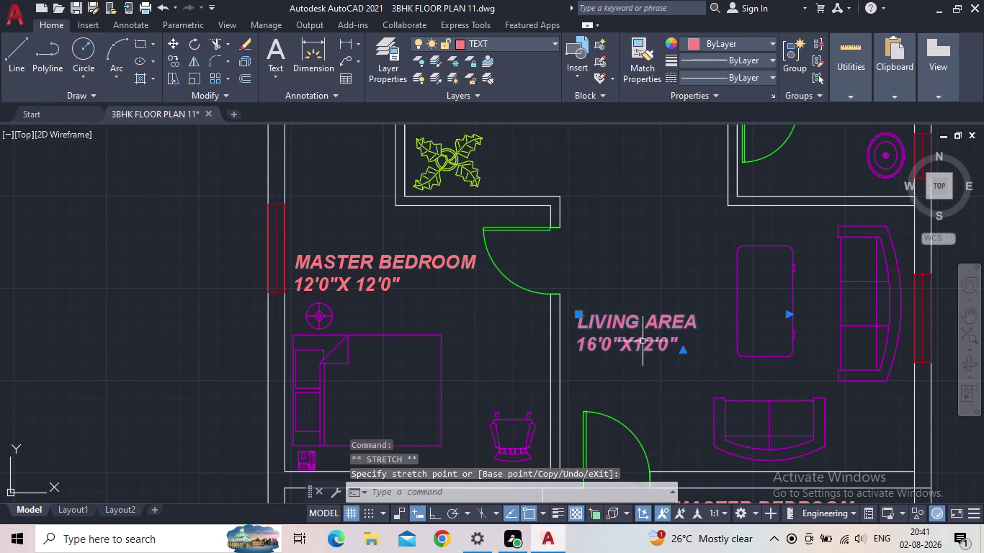
key(Escape)
scroll(down, 3)
middle_drag(661, 352, 648, 340)
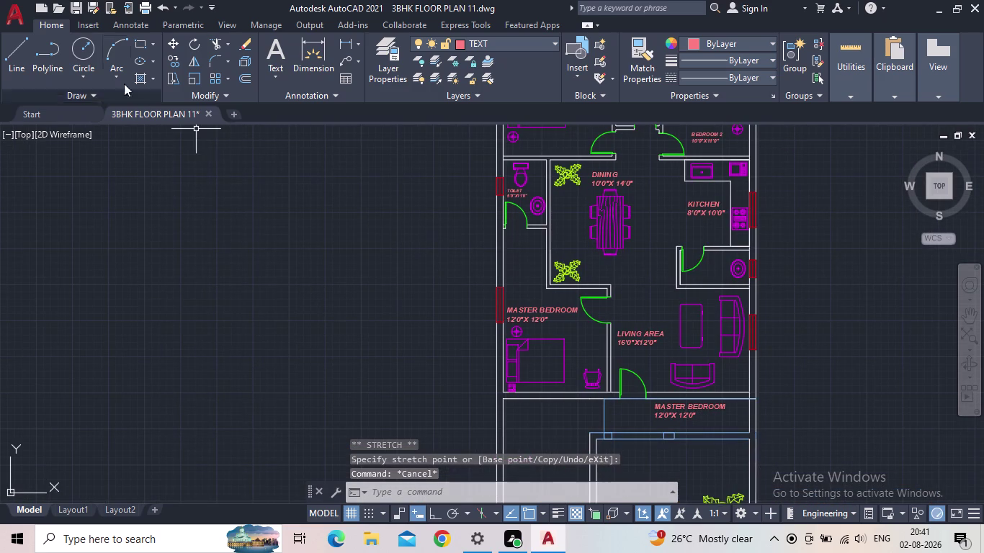
click(81, 9)
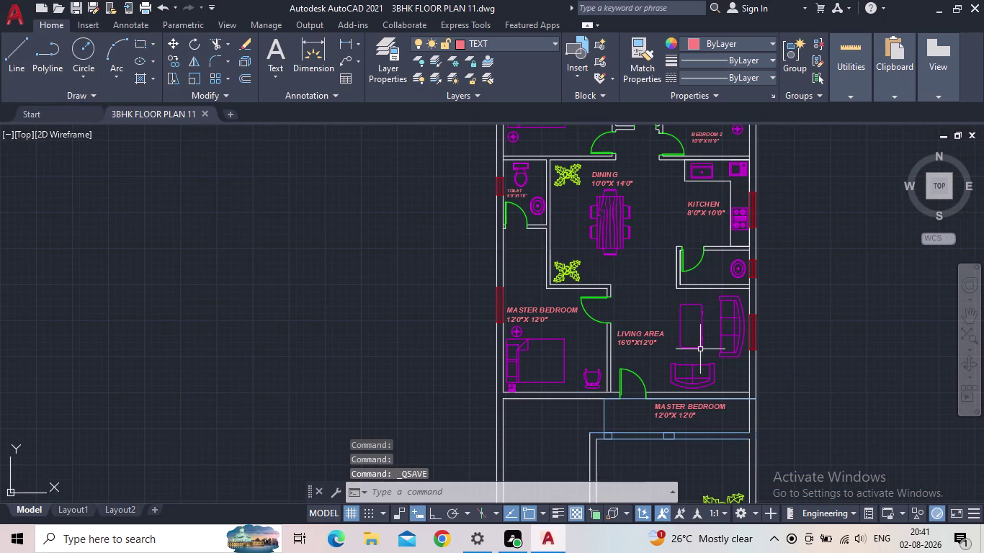
middle_drag(698, 350, 597, 279)
scroll(up, 3)
Rewrite the bottom MASTER BEDROOM label as SITOUT with 16'0"X12'0" on the second line.
double_click(563, 331)
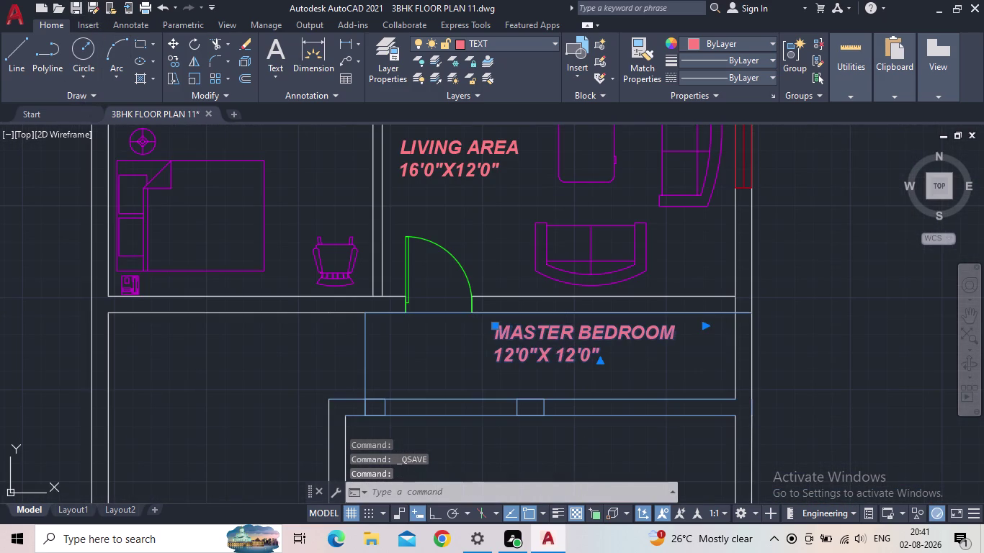
drag(623, 359, 496, 321)
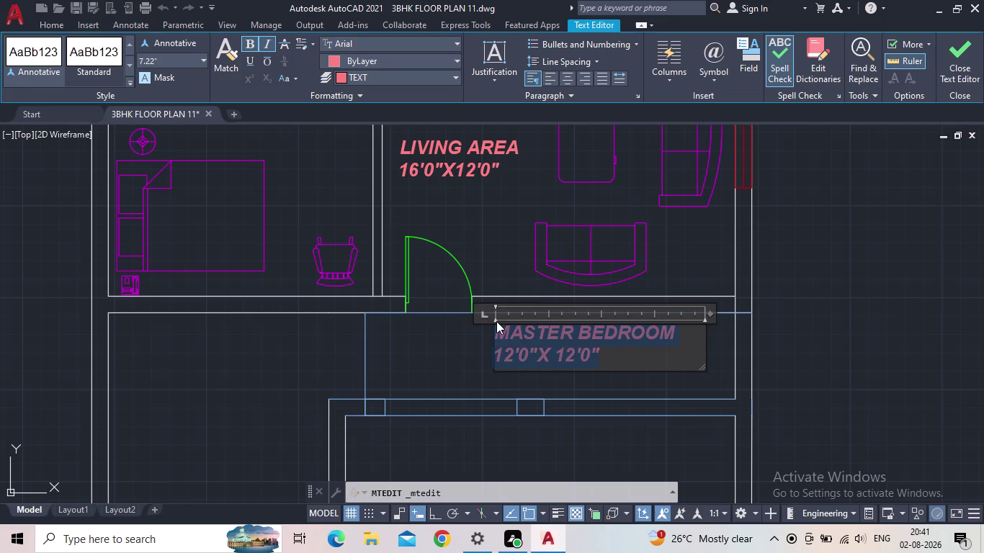
text(SIT)
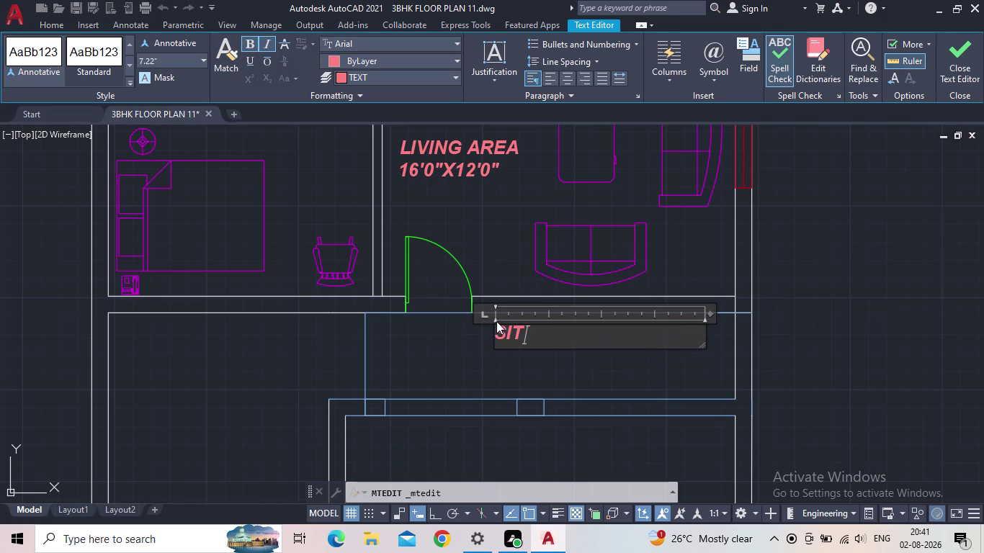
text(OUT)
key(Return)
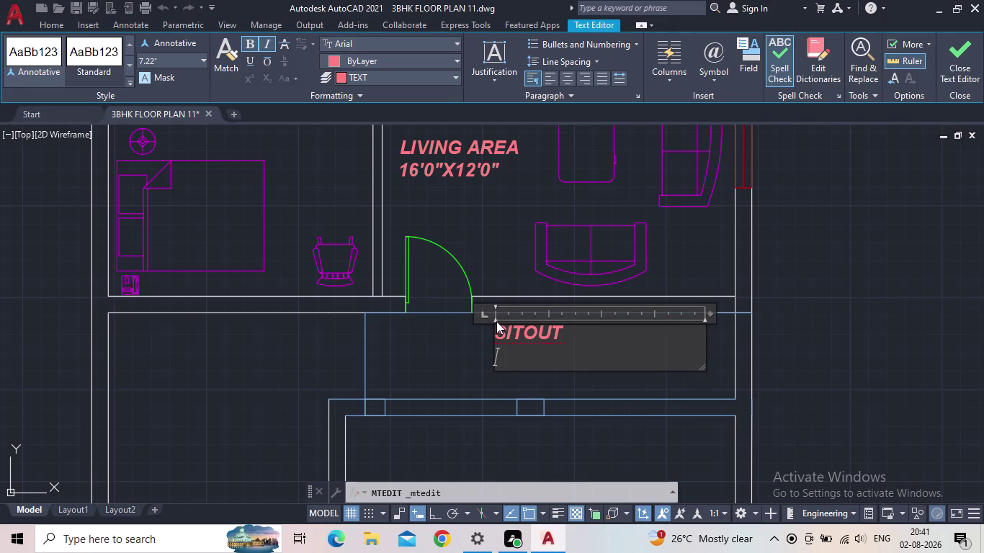
text(16')
text(0")
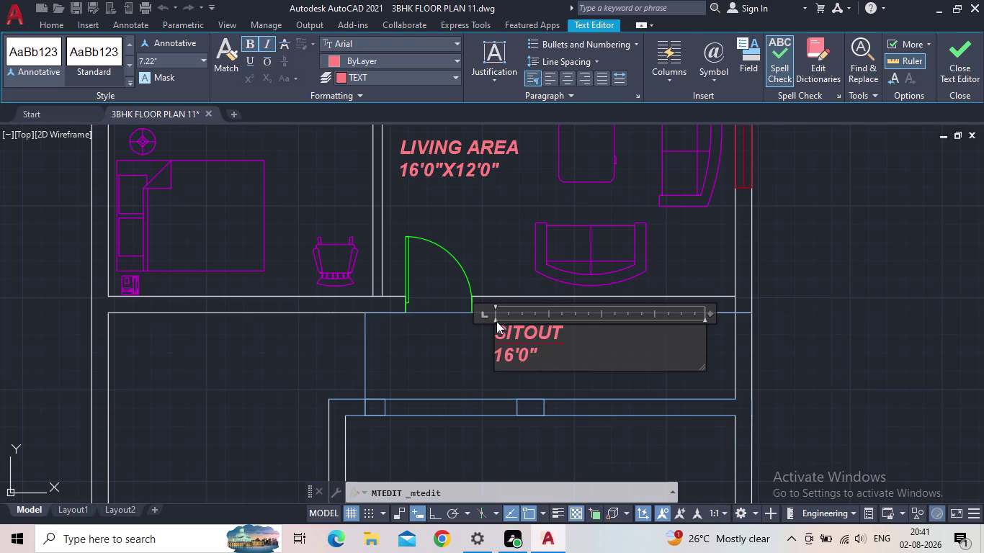
key(x)
text(12')
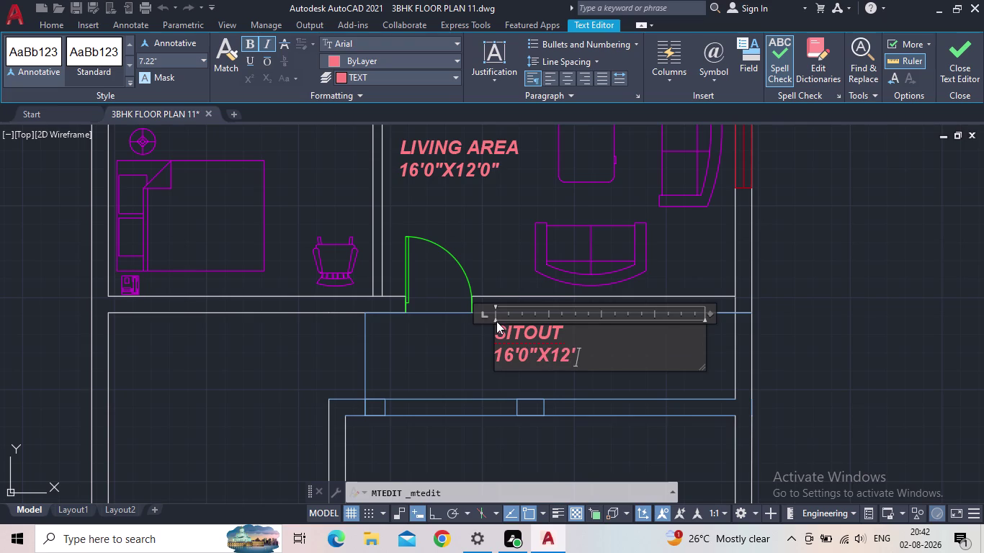
text(0")
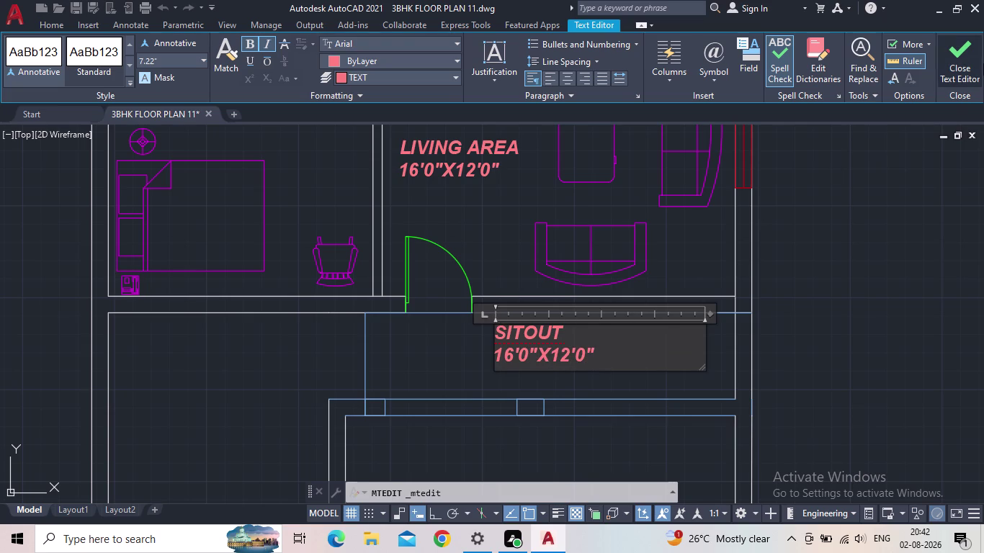
click(971, 61)
click(529, 329)
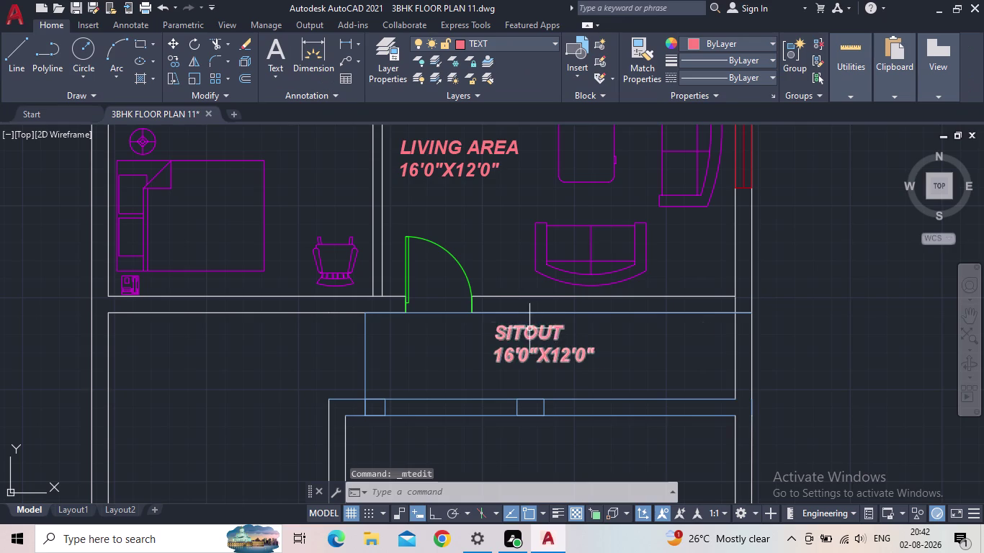
drag(490, 328, 501, 331)
click(516, 336)
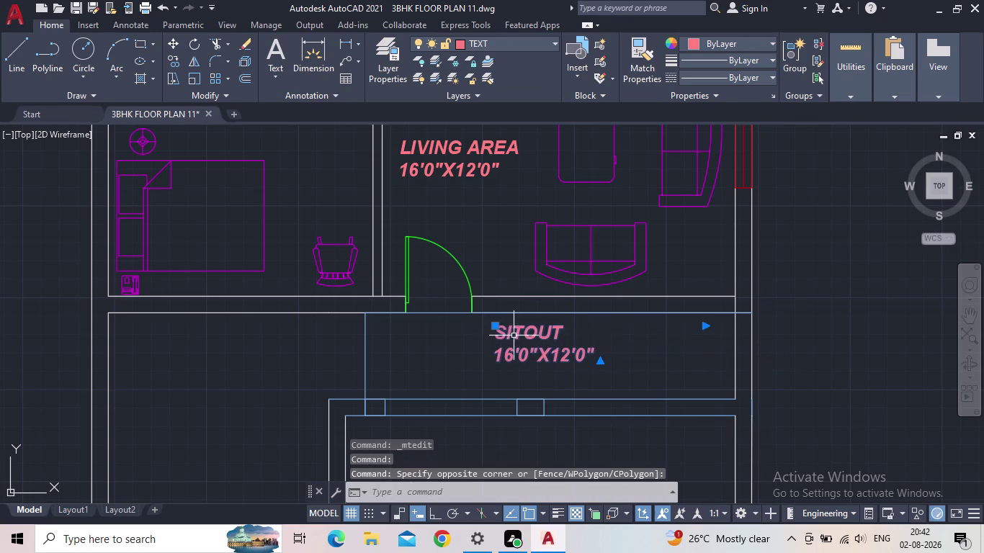
click(494, 324)
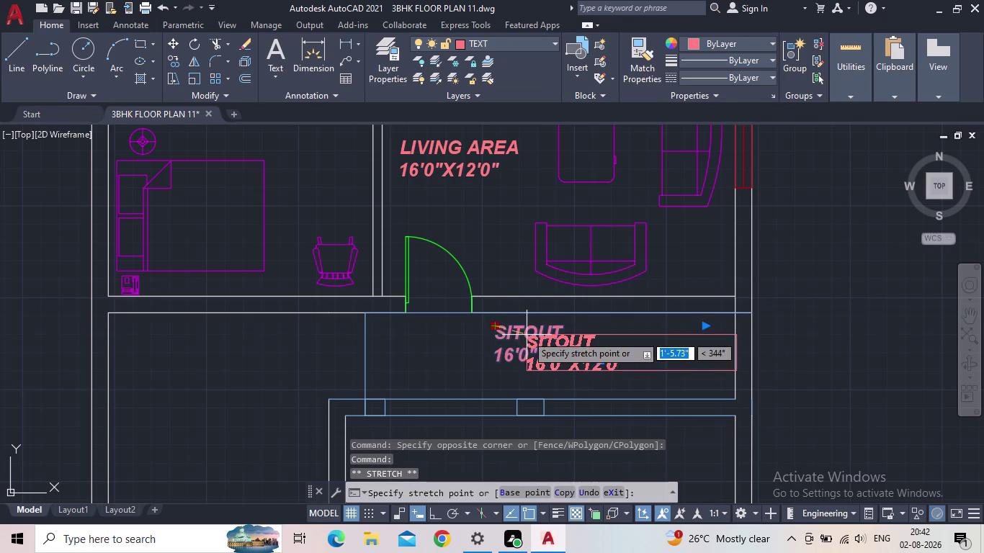
click(527, 335)
scroll(down, 3)
key(Escape)
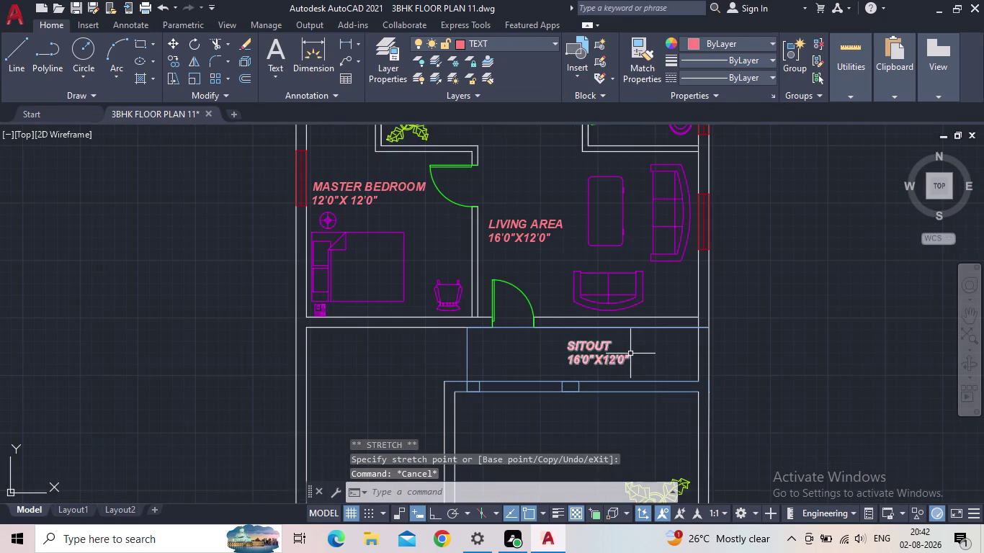
middle_drag(627, 355, 566, 334)
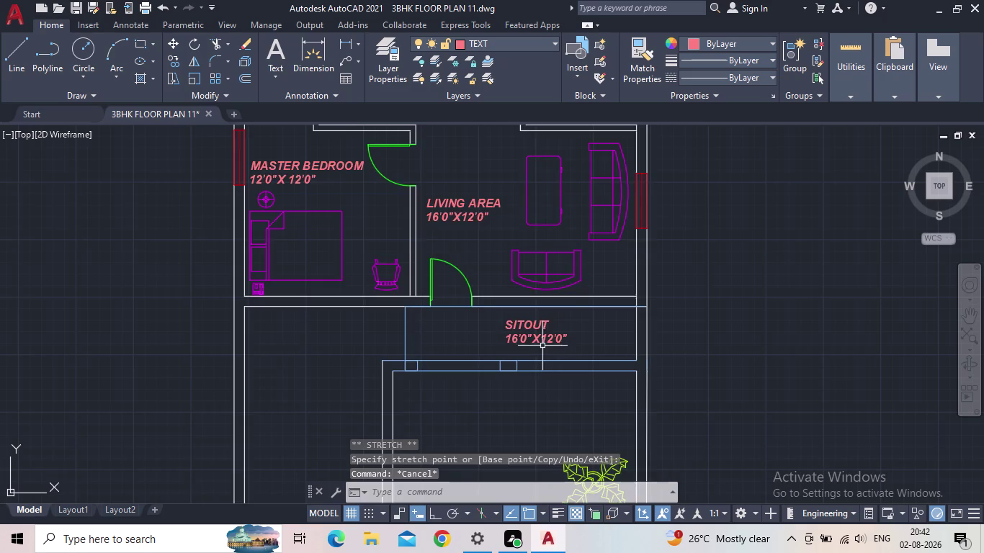
scroll(up, 3)
Start copying the SITOUT label with CO, picking a base point on it.
click(521, 319)
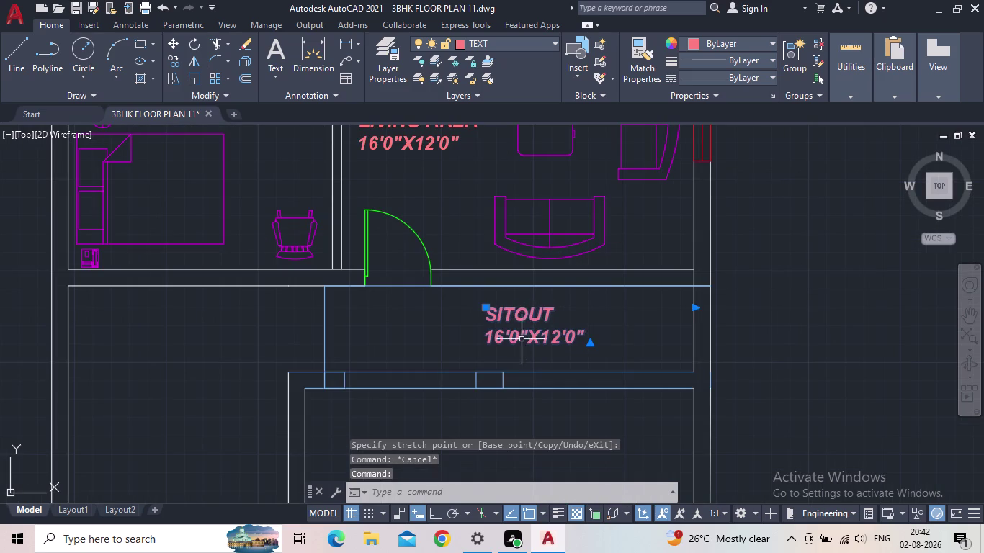
key(Escape)
scroll(down, 3)
middle_drag(591, 358, 605, 355)
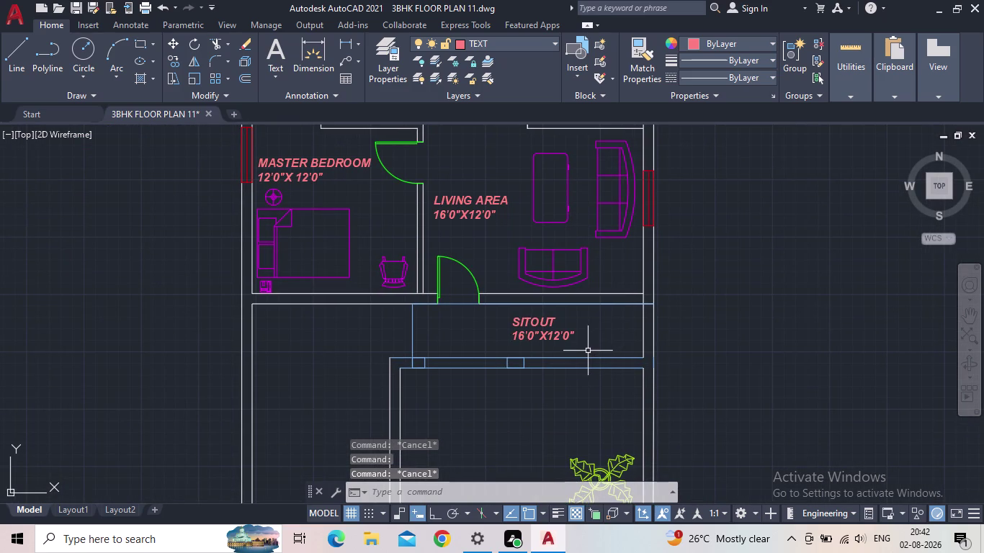
key(c)
key(o)
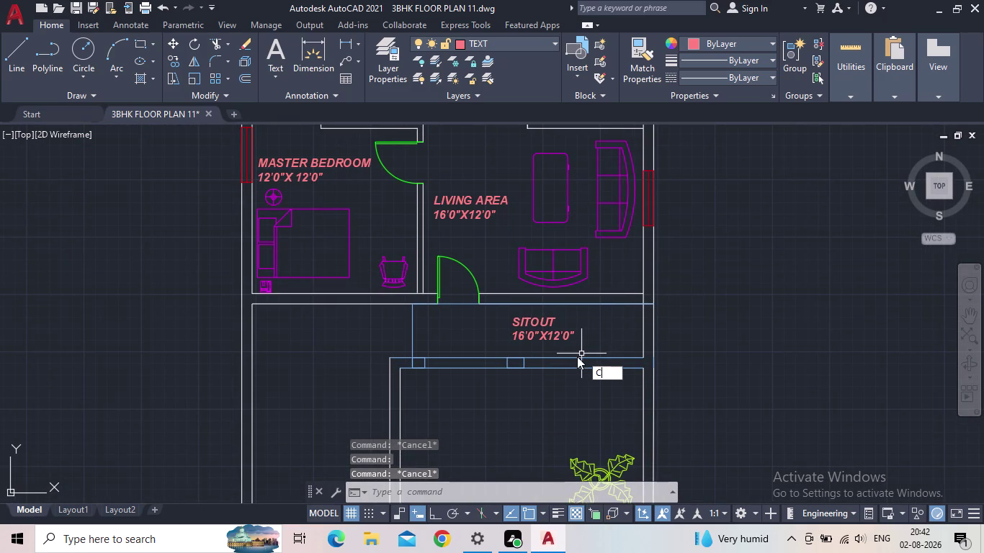
key(Return)
click(543, 331)
key(space)
click(514, 337)
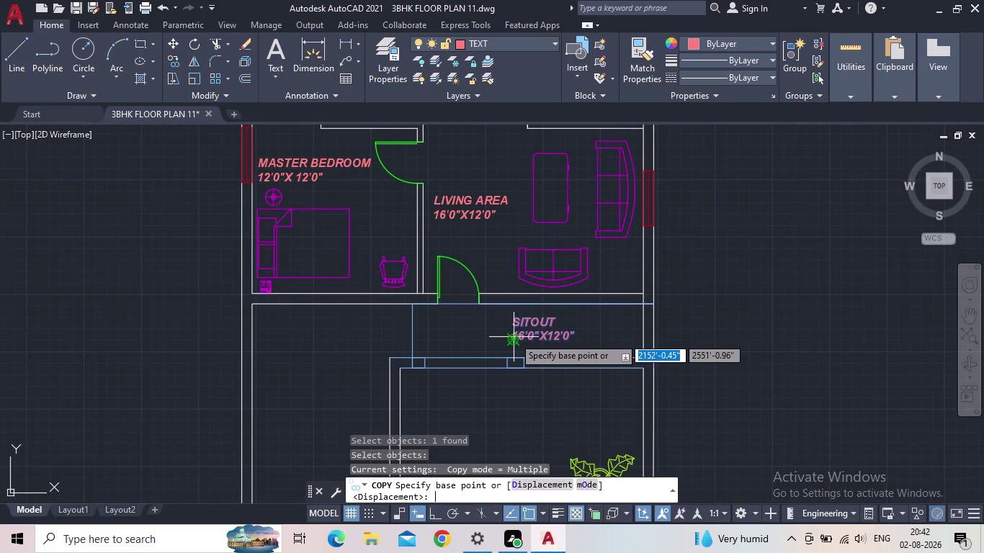
click(511, 338)
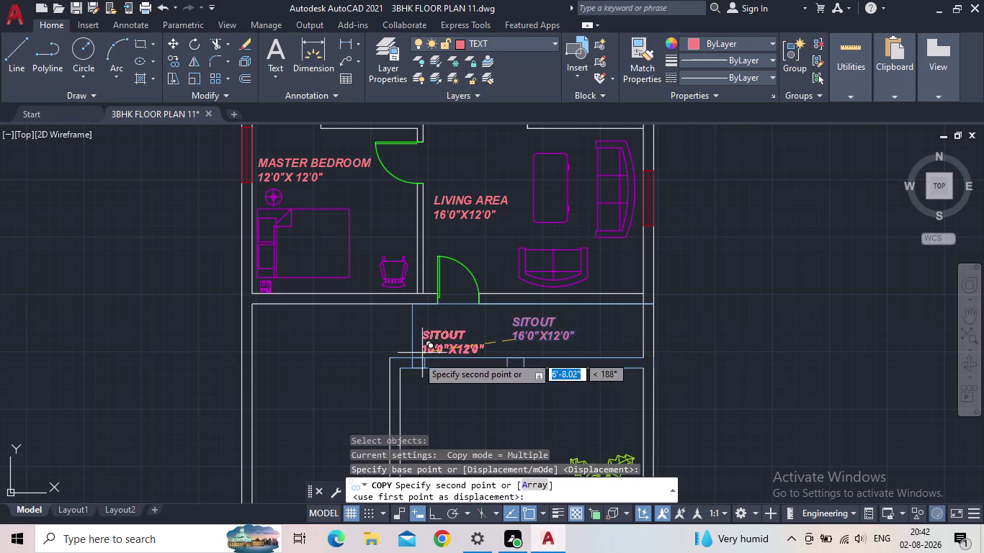
Place the SITOUT label copy in the empty area left of the sitout.
scroll(down, 3)
middle_drag(331, 377, 387, 355)
scroll(up, 3)
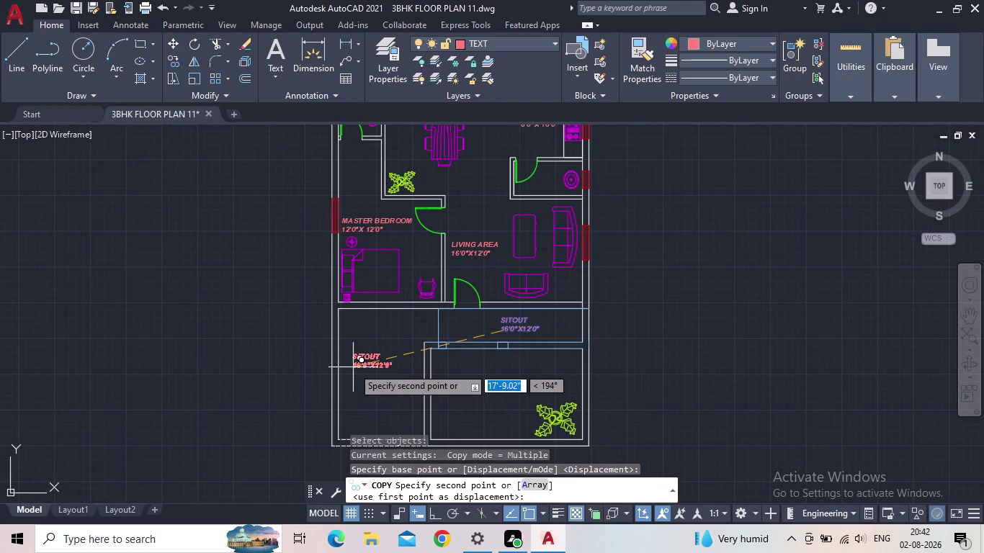
scroll(up, 3)
click(343, 321)
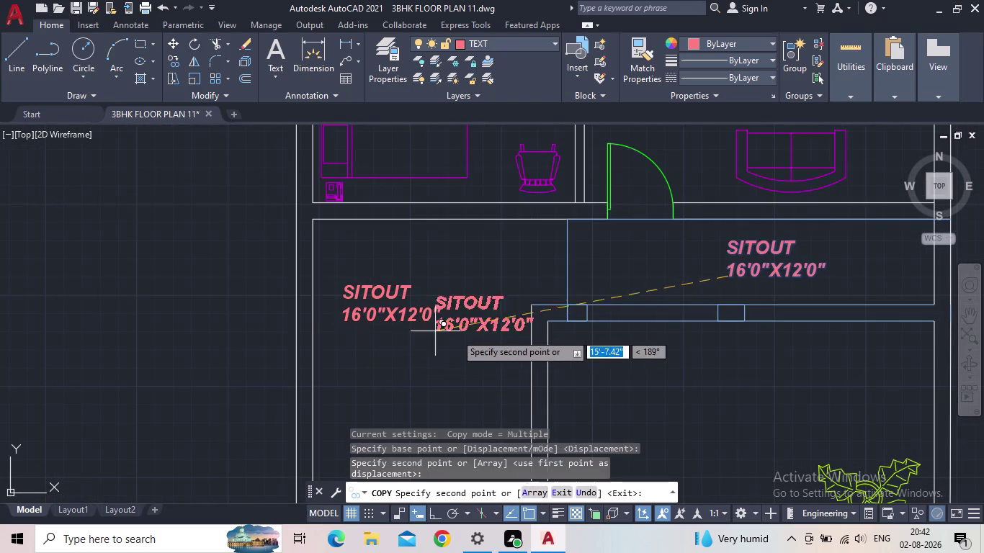
key(Escape)
Select the copied label and open it for text editing.
click(421, 323)
click(419, 318)
double_click(419, 313)
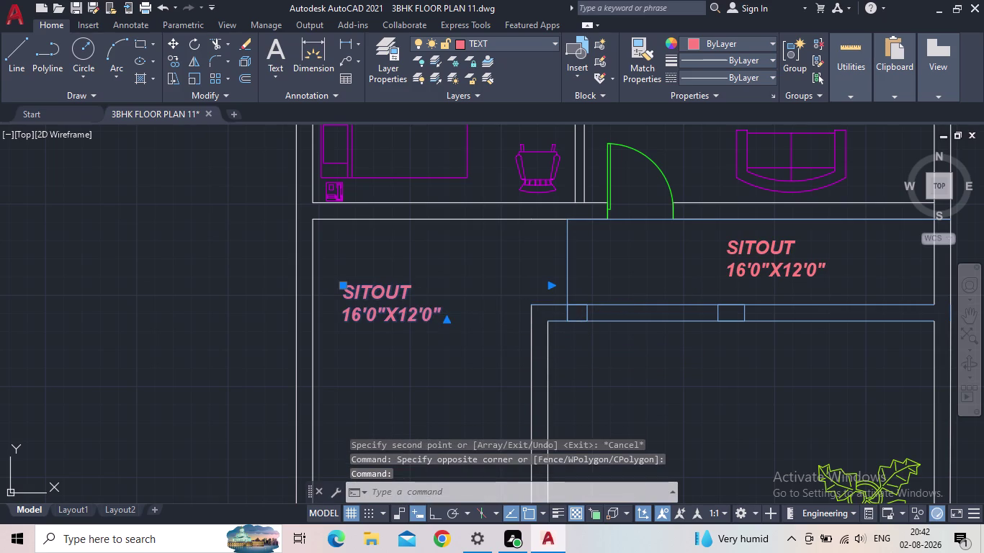
Replace the copied label's text with CAR PARKING and 10'0"X16'0" on two lines.
drag(456, 314, 325, 293)
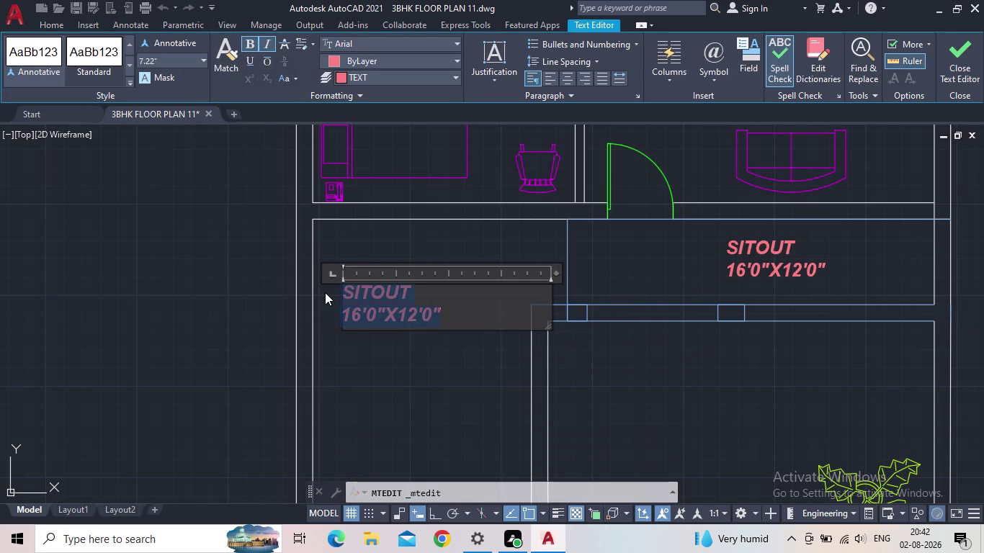
text(CAR PA)
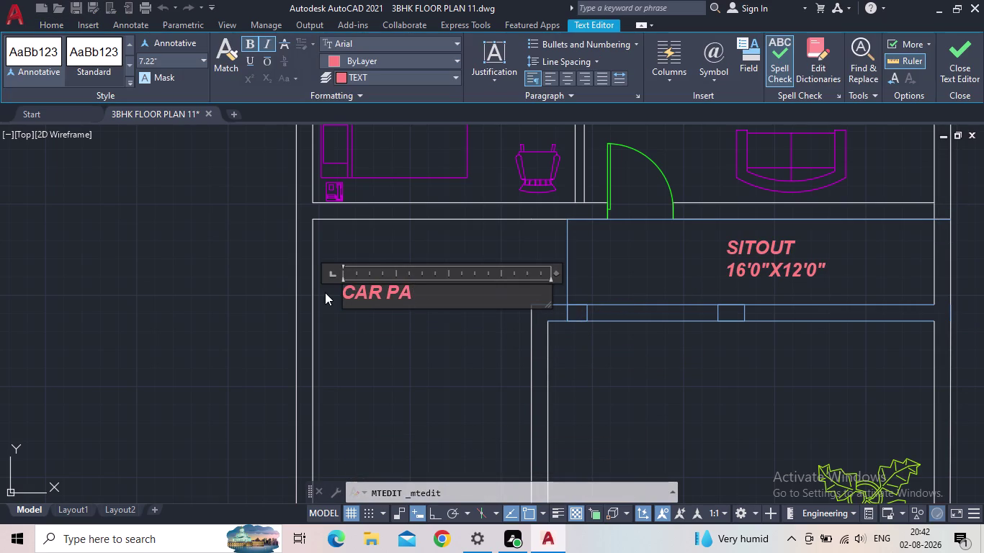
text(RKING)
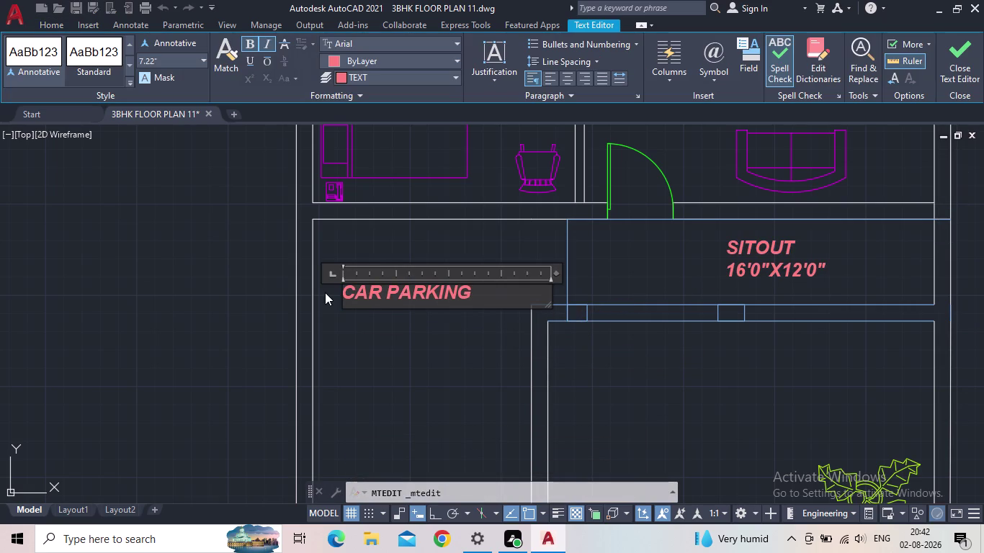
key(Return)
text(10')
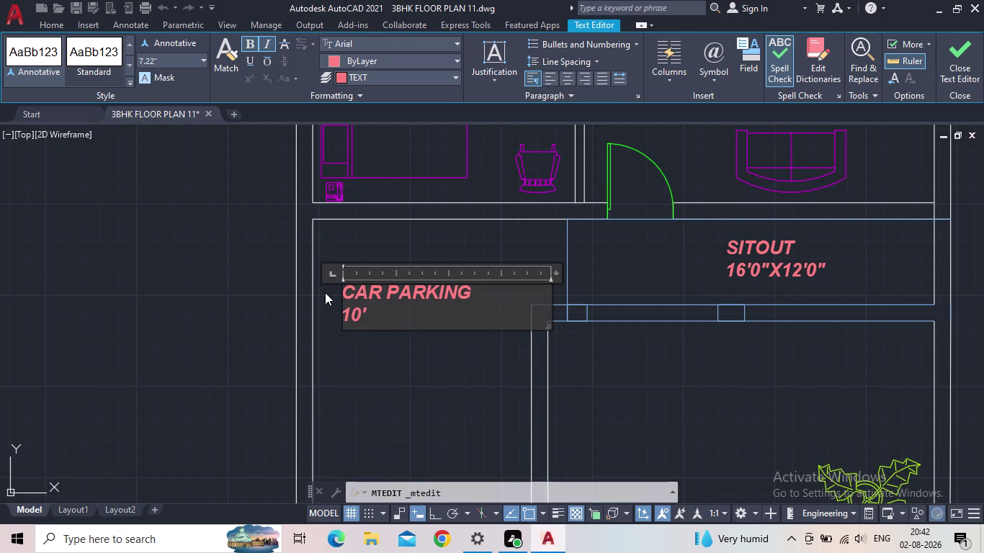
text(0")
key(x)
text(16')
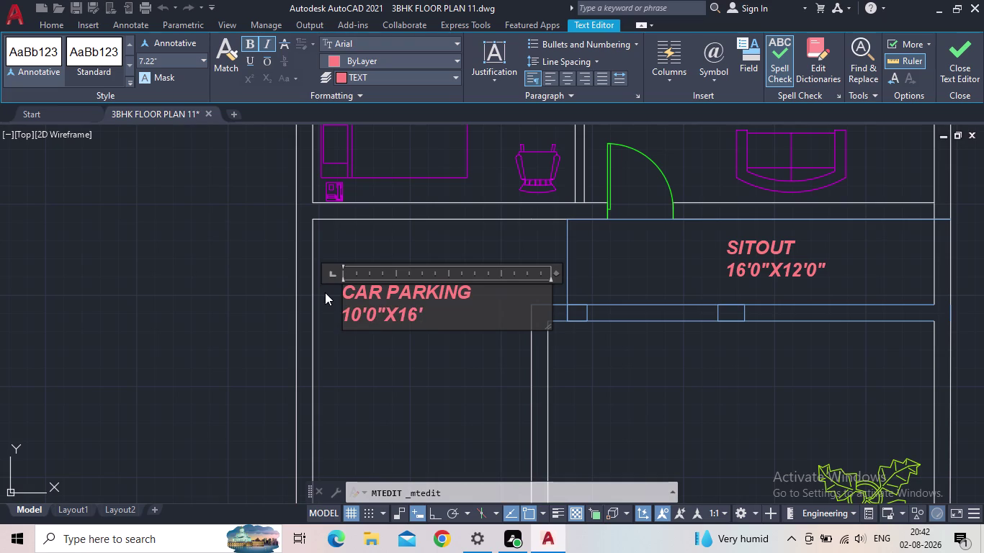
text(0")
click(944, 81)
scroll(down, 3)
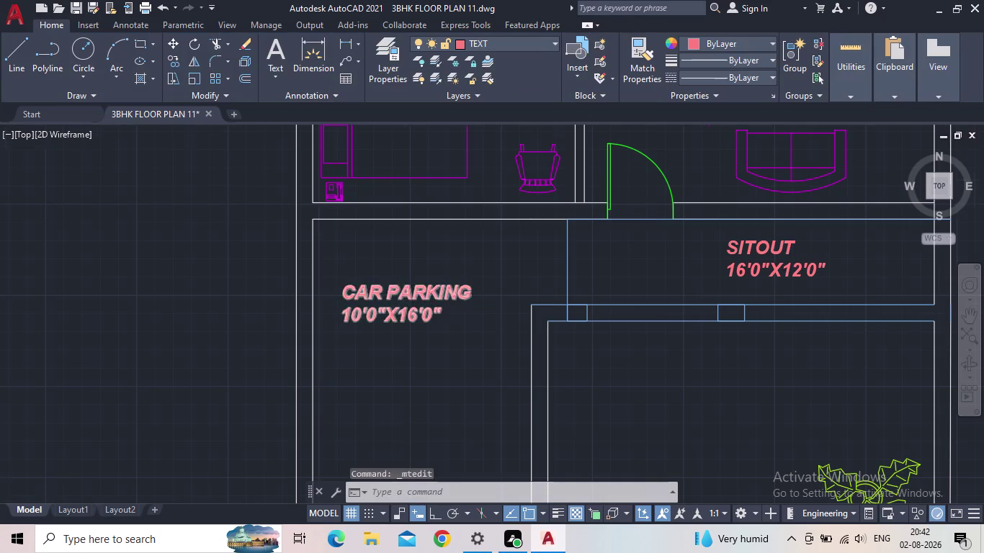
Select the KITCHEN label and start copying it from a base point on the label.
scroll(down, 3)
middle_drag(405, 314, 404, 371)
middle_drag(423, 260, 427, 270)
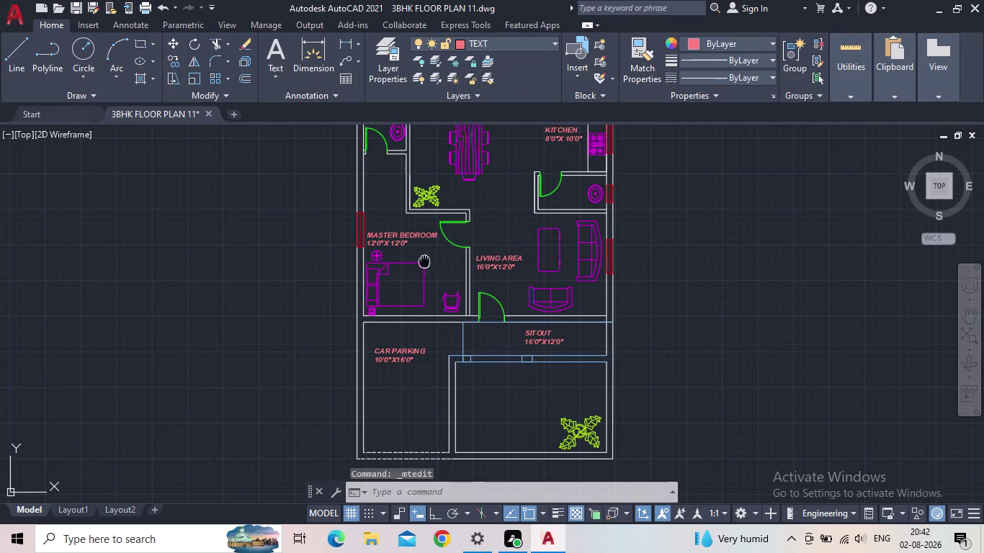
middle_drag(427, 270, 452, 319)
scroll(up, 3)
scroll(down, 3)
middle_drag(561, 307, 531, 365)
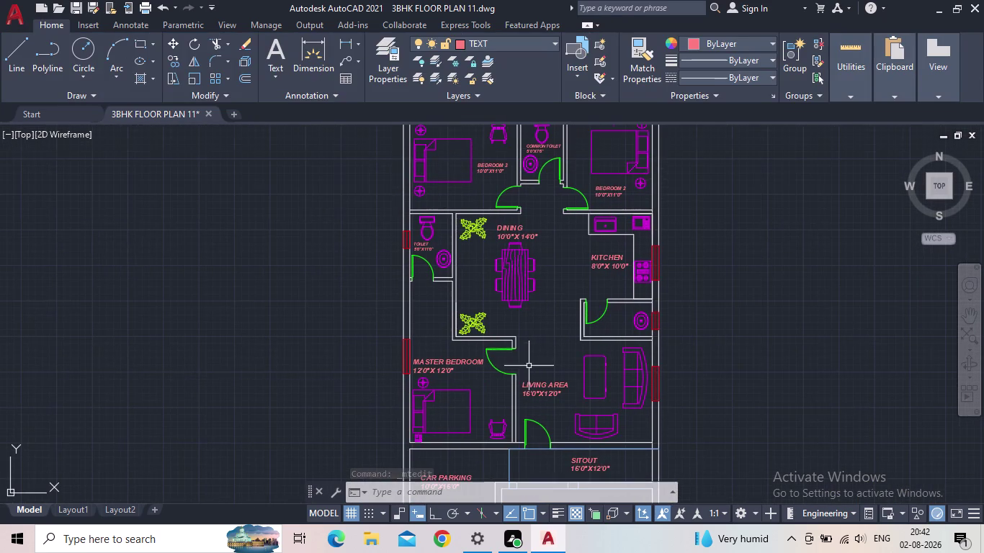
scroll(up, 3)
click(620, 229)
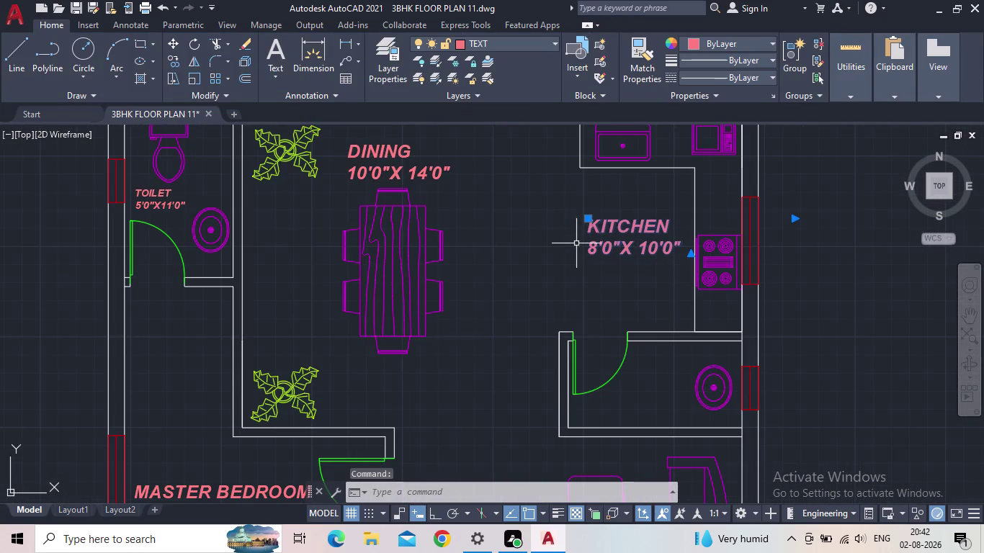
text(CO)
key(Return)
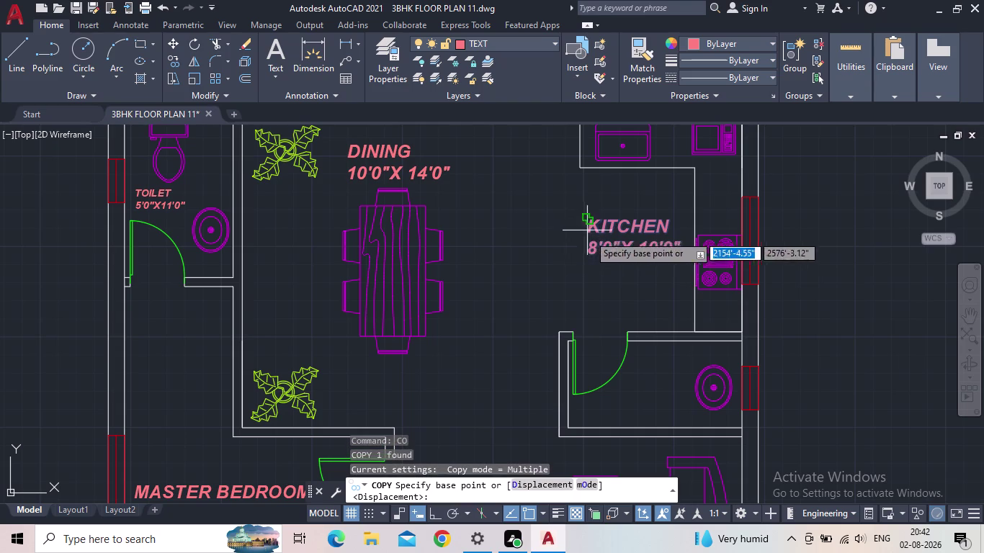
click(588, 247)
Place the KITCHEN label copy in the room below the kitchen and open it for editing.
middle_drag(602, 371, 580, 335)
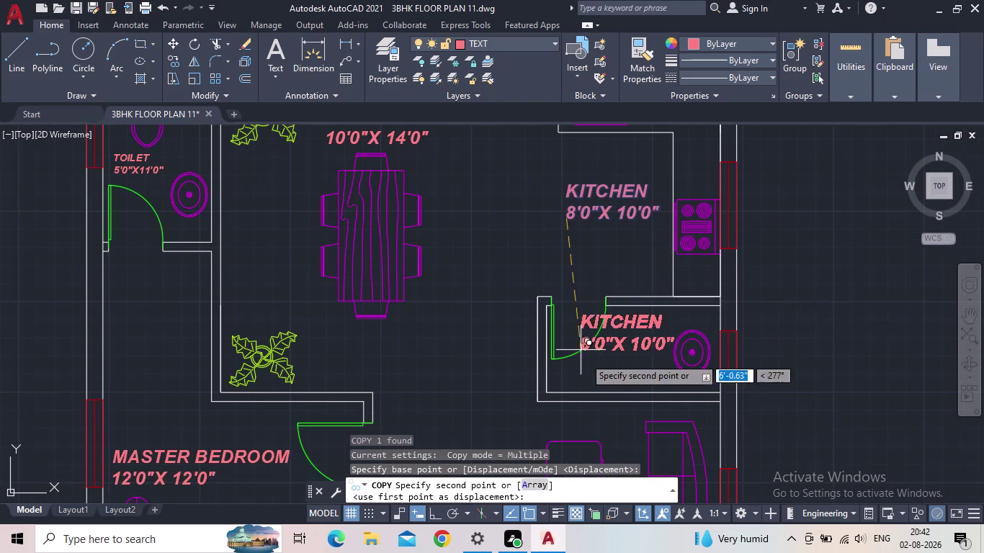
scroll(up, 3)
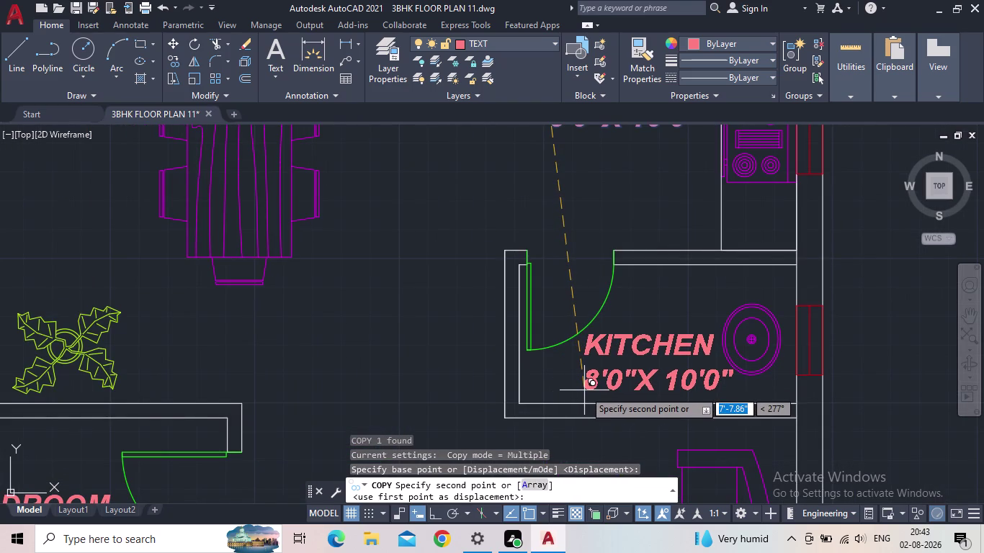
click(578, 390)
key(Escape)
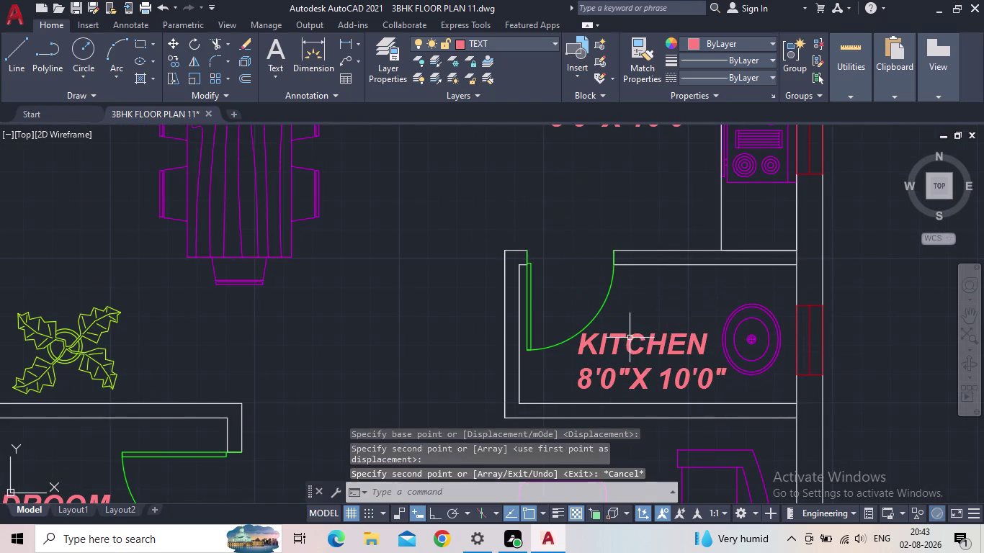
double_click(627, 340)
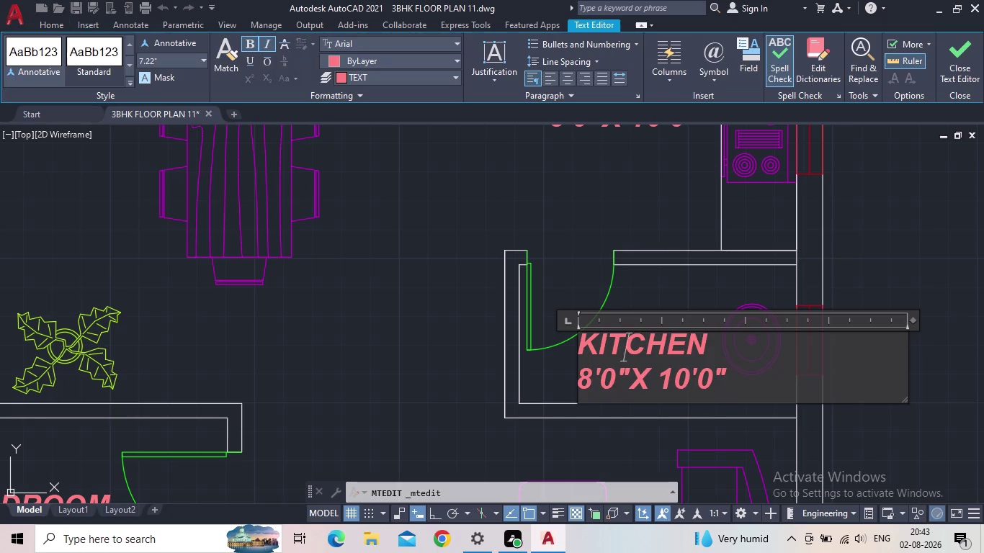
Rewrite the copied label as UTILITY with 8'0"X4'0" on the second line.
drag(736, 370, 574, 350)
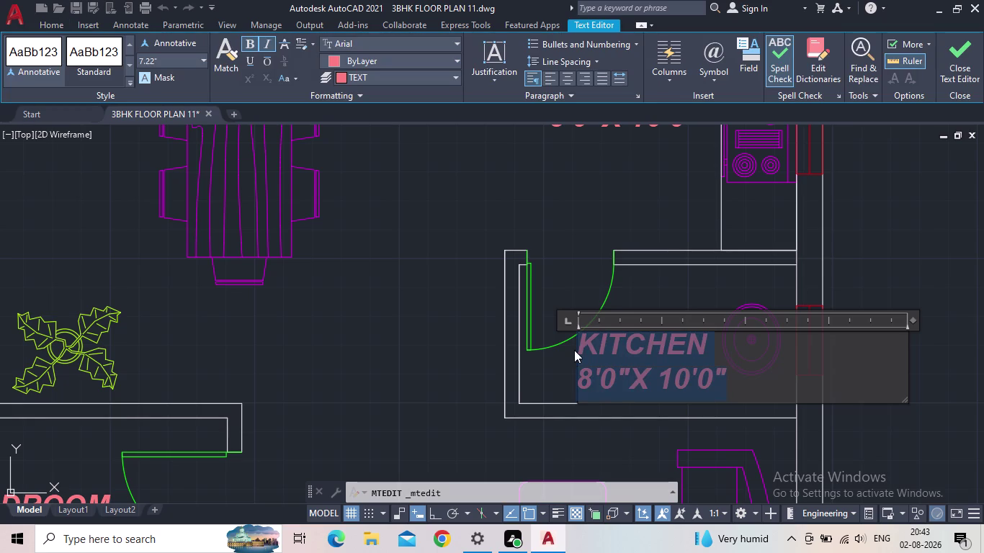
text(UTI)
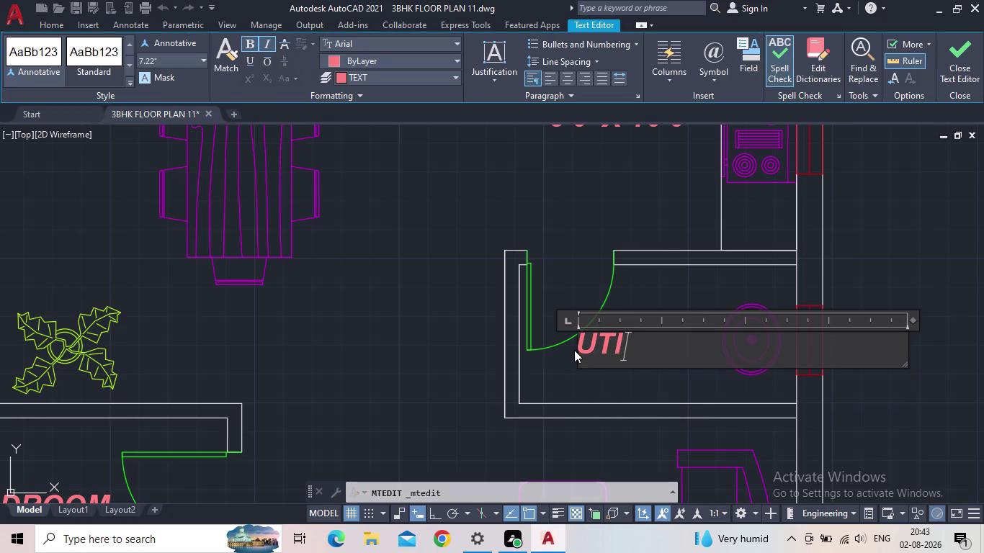
text(LITY)
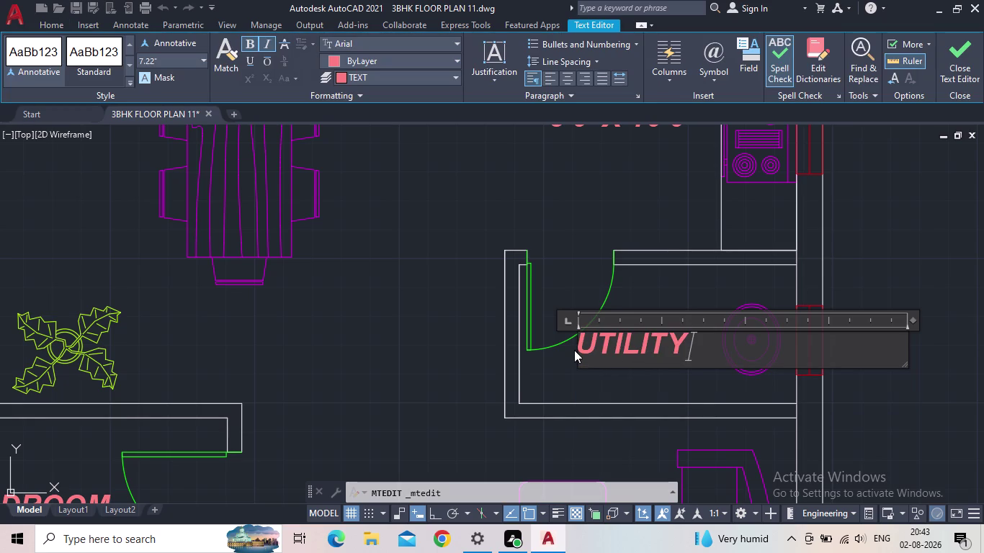
key(Return)
key(7)
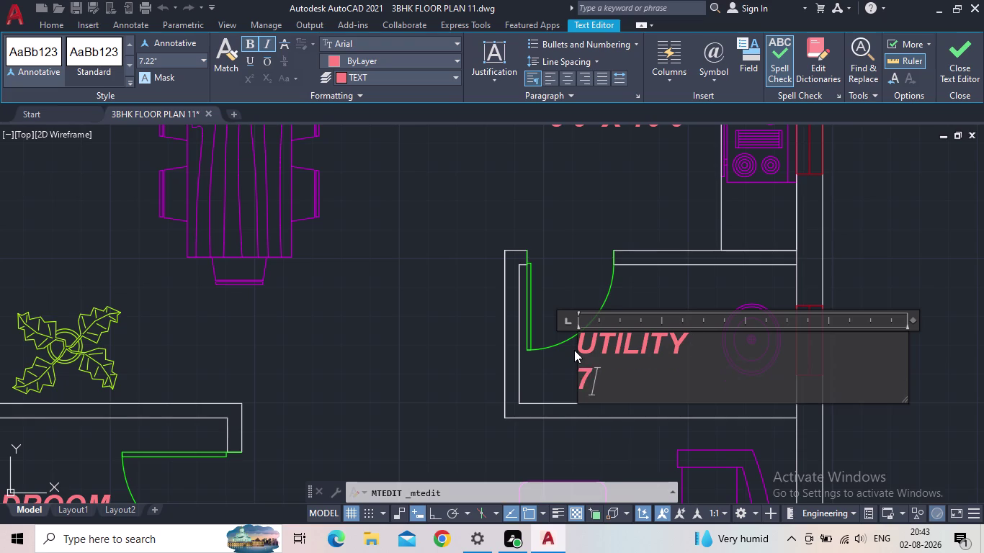
key(BackSpace)
text(8'0)
text(")
key(x)
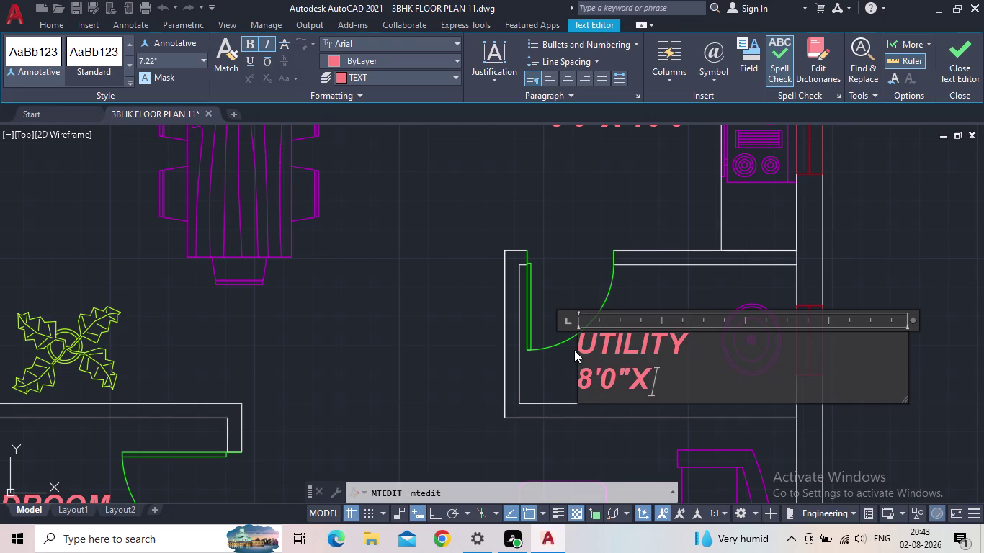
text(4')
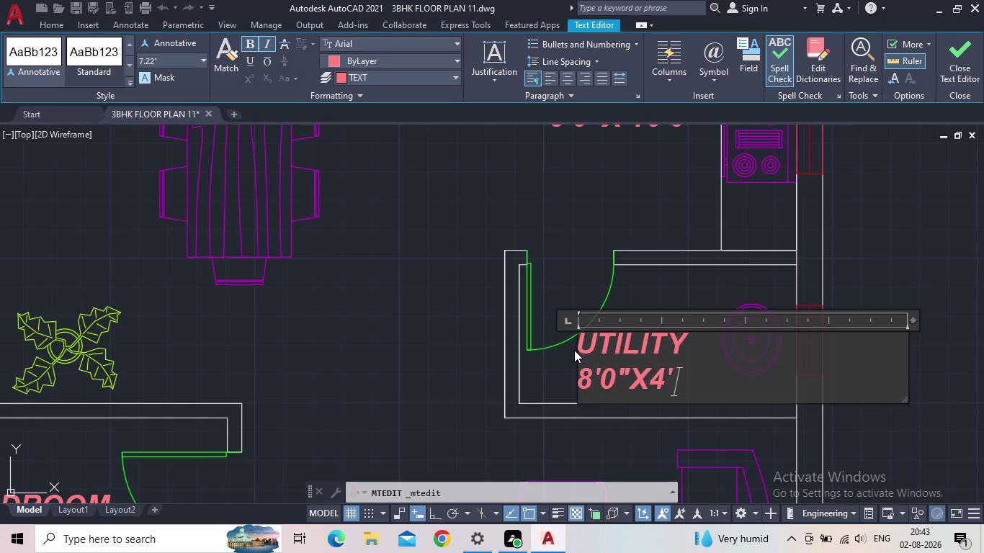
text(0")
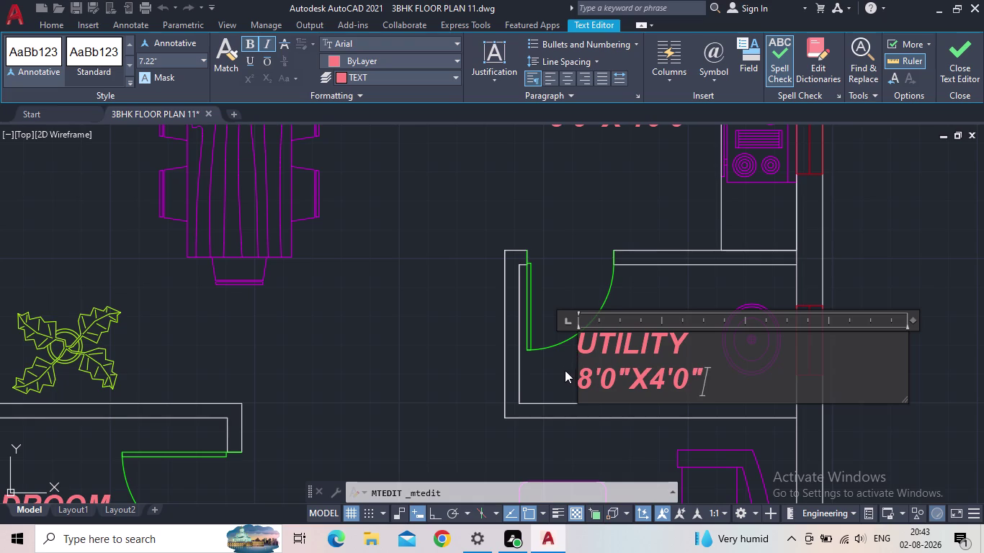
click(962, 60)
click(640, 344)
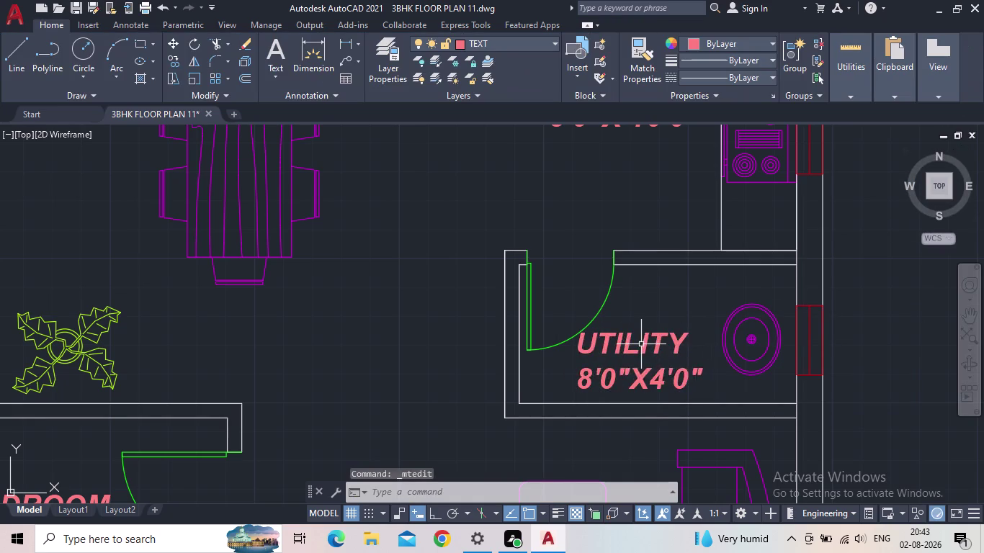
Try dragging the UTILITY label further right, then cancel the move.
click(579, 347)
click(576, 332)
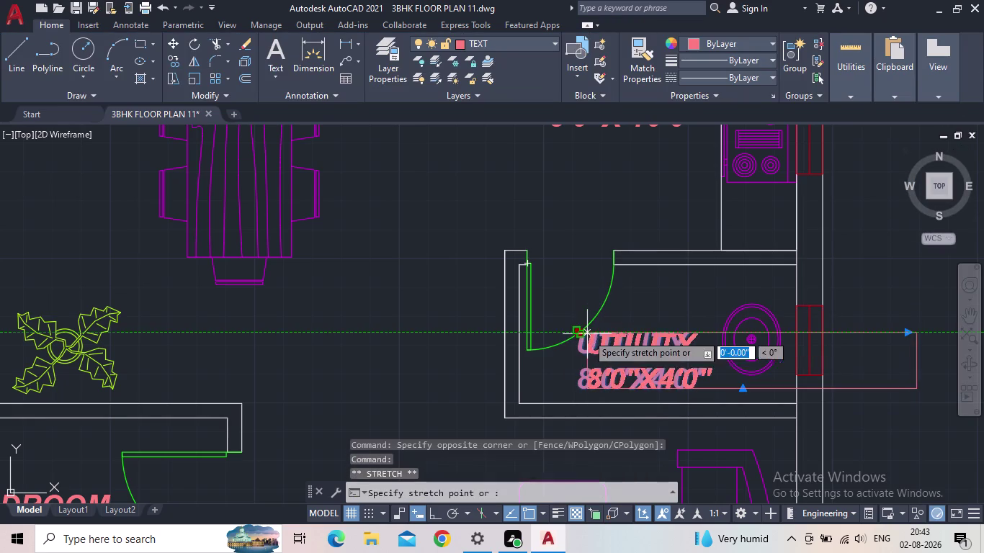
click(594, 334)
key(Escape)
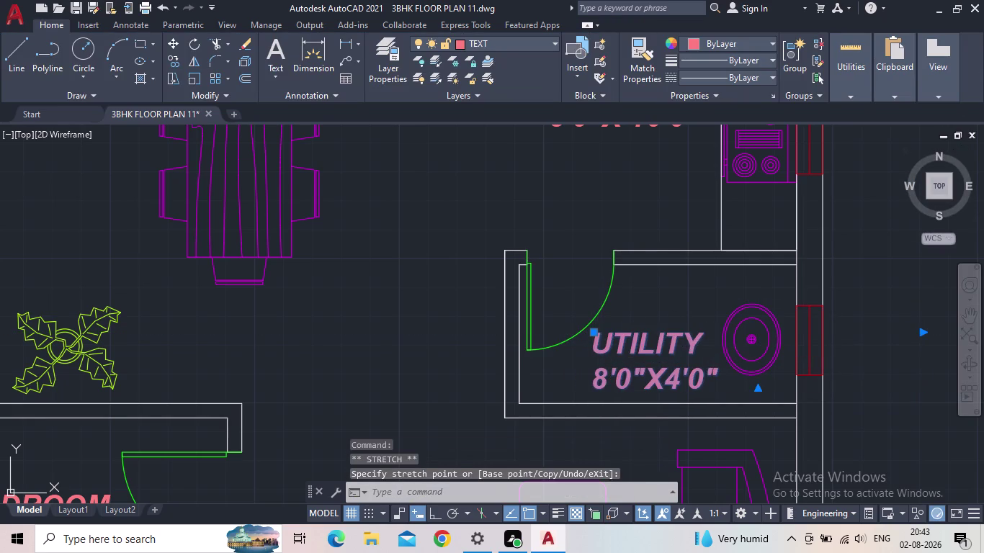
Zoom out to the whole floor plan and save the drawing.
scroll(down, 3)
middle_drag(650, 362, 607, 366)
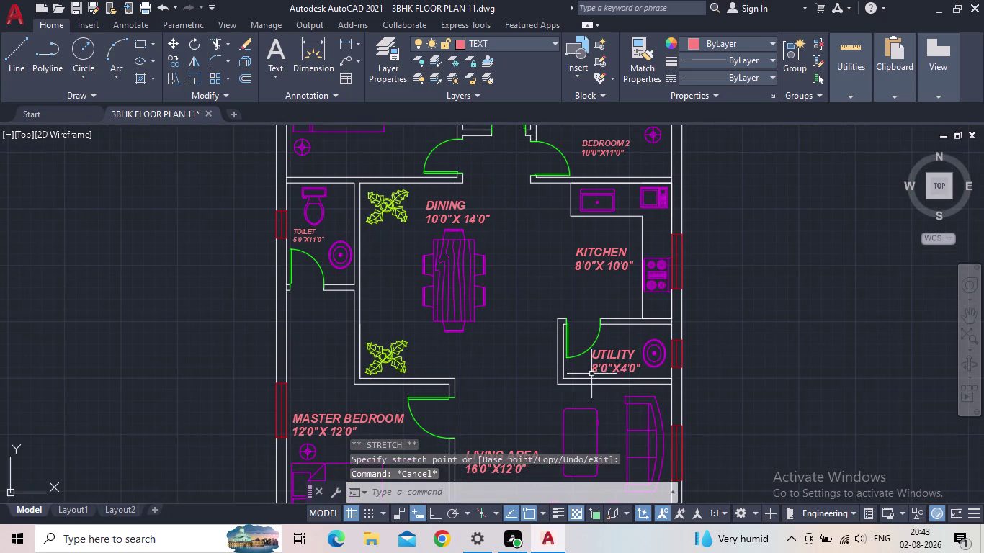
middle_drag(485, 313, 443, 295)
scroll(down, 3)
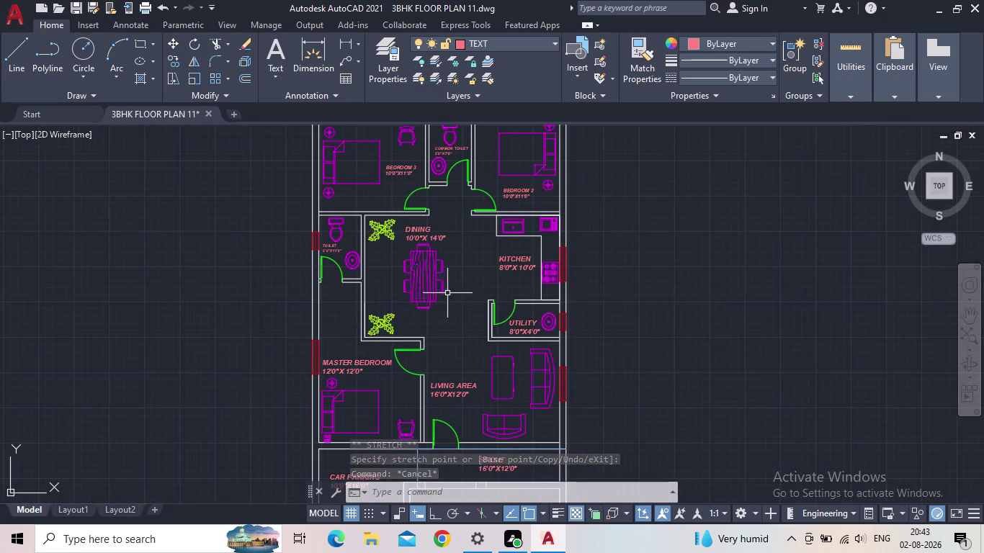
click(82, 5)
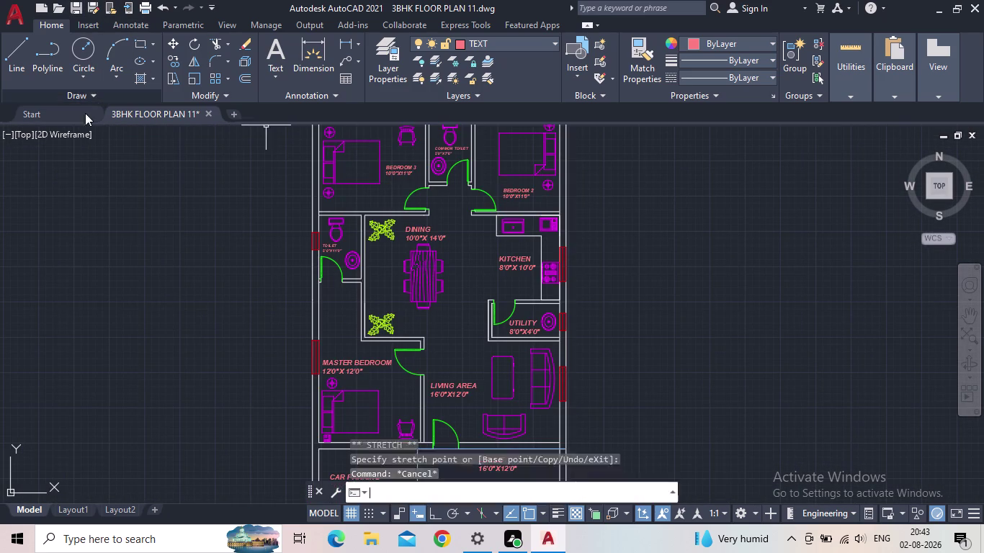
Pan the plan to bring the living area and sitout into view.
scroll(up, 3)
middle_drag(334, 322, 282, 418)
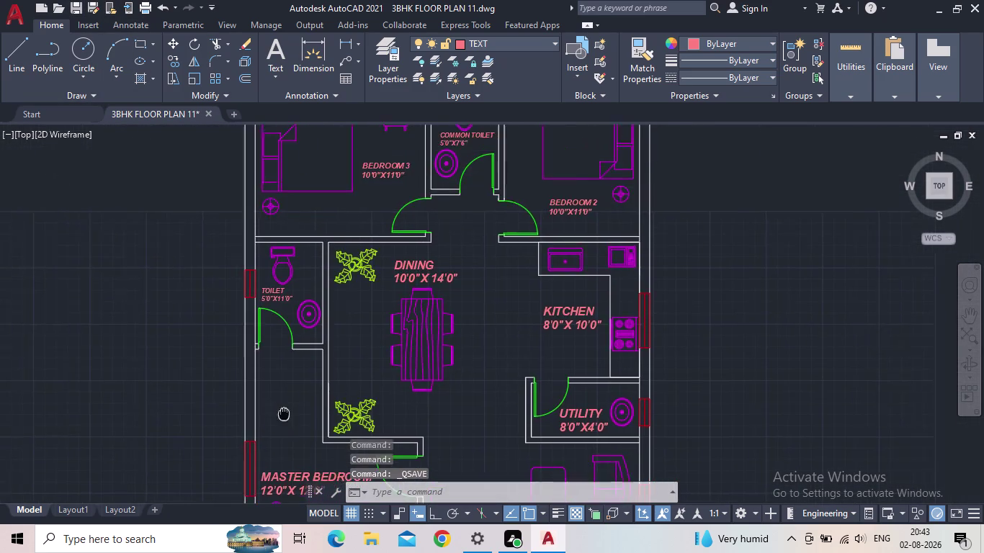
scroll(down, 3)
middle_drag(357, 395, 337, 305)
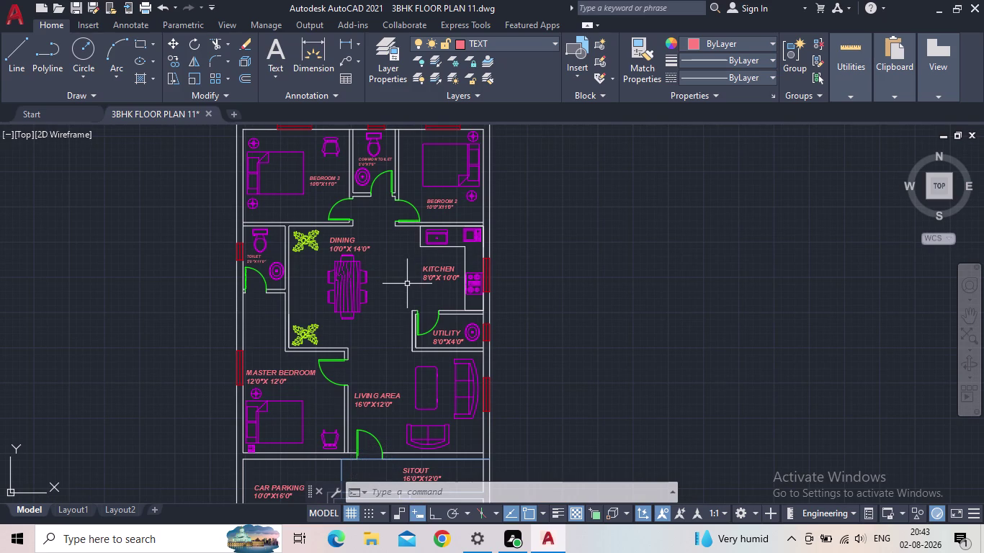
middle_drag(505, 396, 522, 350)
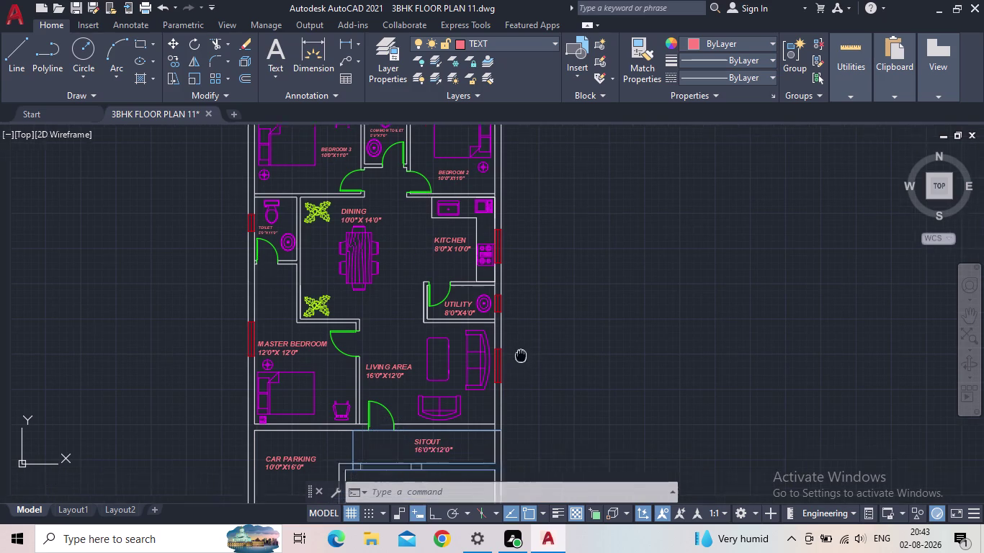
middle_drag(522, 350, 534, 303)
scroll(up, 3)
scroll(down, 3)
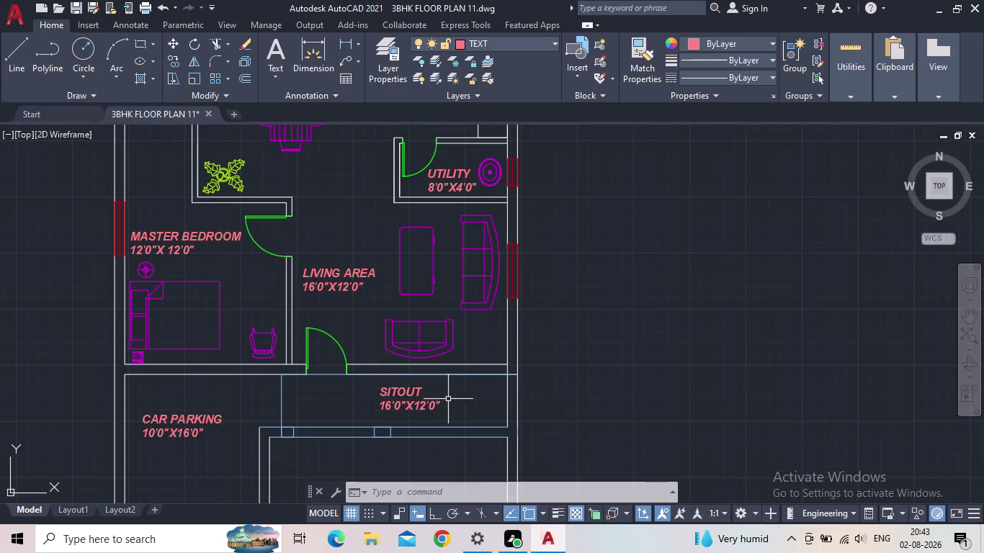
Select the master bedroom armchair and start the CO copy command on it.
middle_click(450, 390)
click(254, 346)
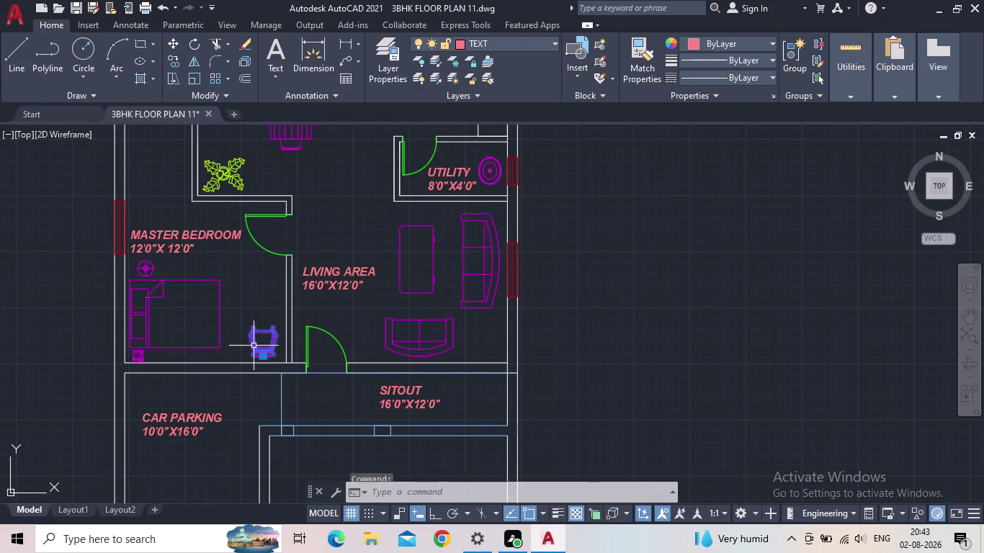
scroll(down, 3)
middle_drag(259, 310, 319, 384)
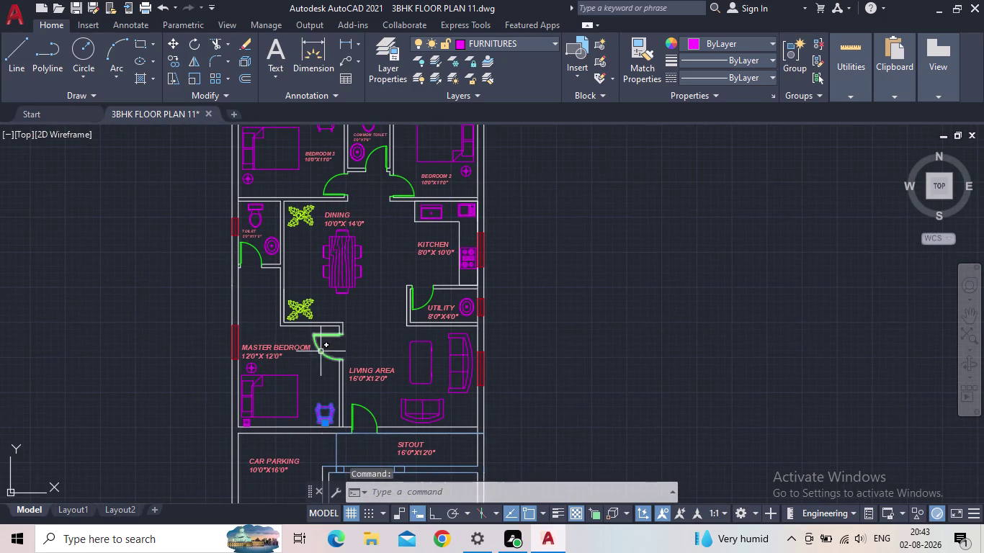
scroll(up, 3)
middle_drag(326, 391, 334, 302)
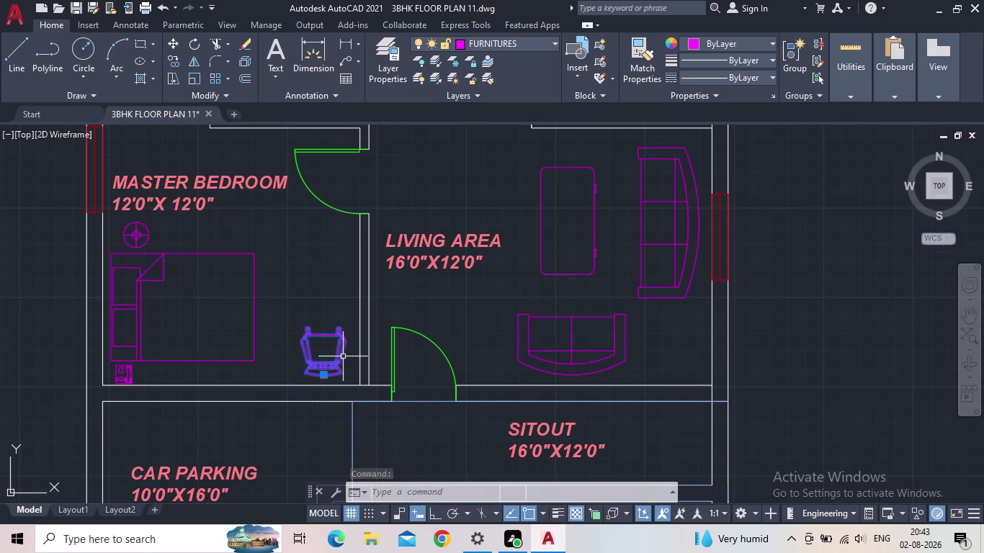
scroll(down, 3)
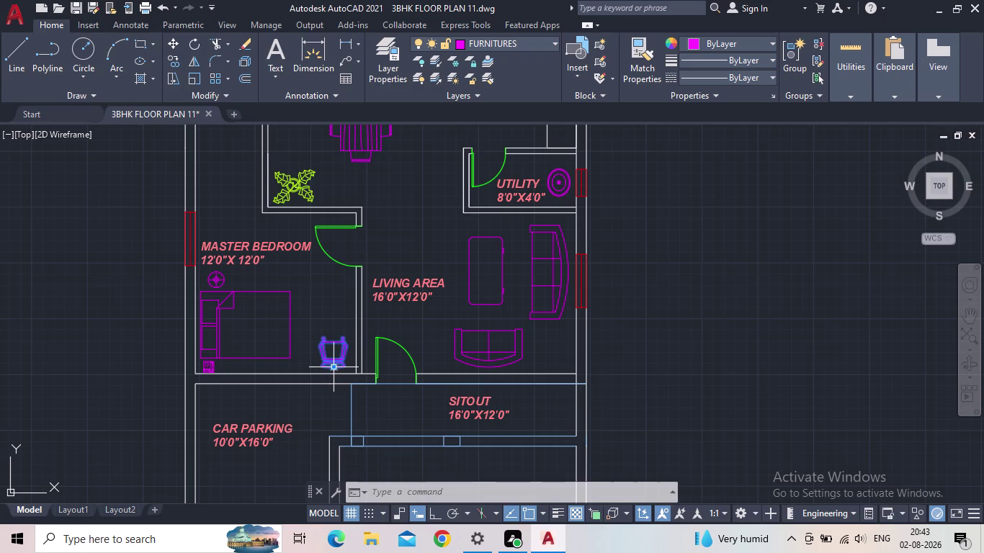
key(c)
key(o)
key(Return)
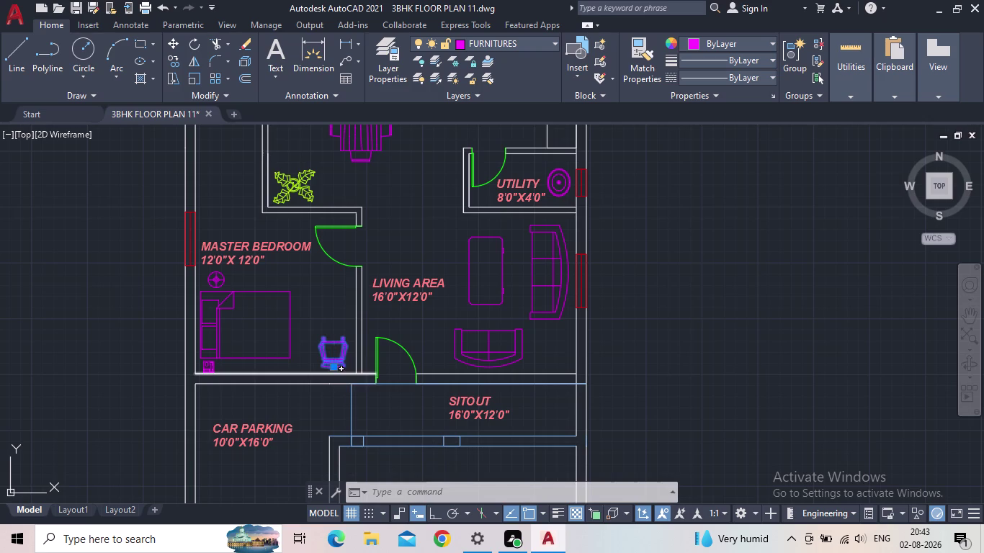
scroll(up, 3)
Copy the armchair from its base point to two spots in the sitout.
click(331, 368)
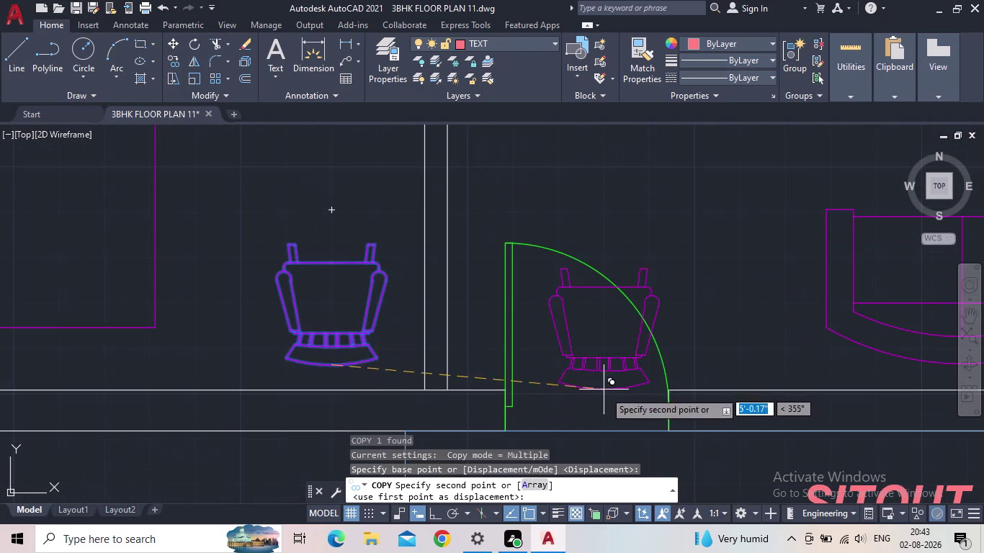
middle_drag(604, 391, 431, 318)
scroll(down, 3)
scroll(up, 3)
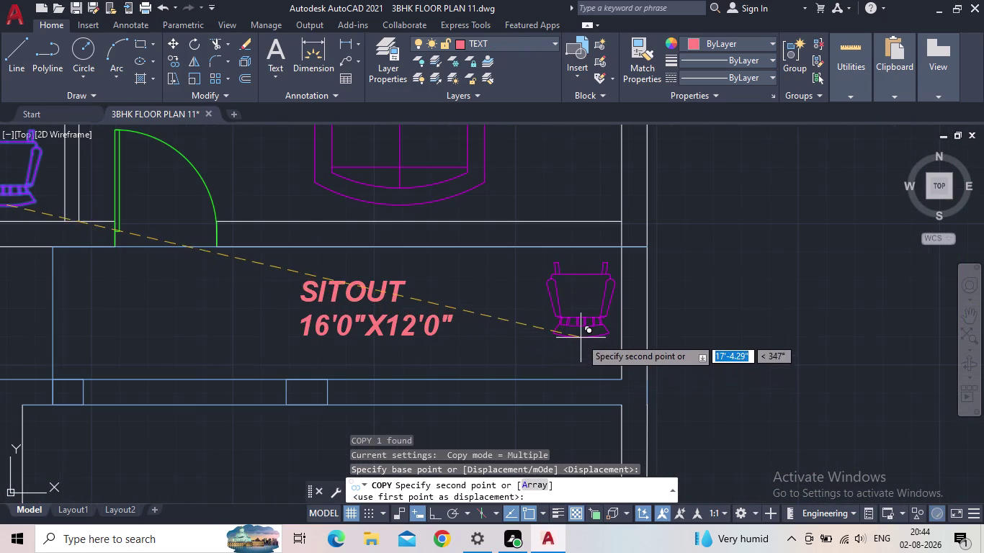
click(580, 338)
click(497, 340)
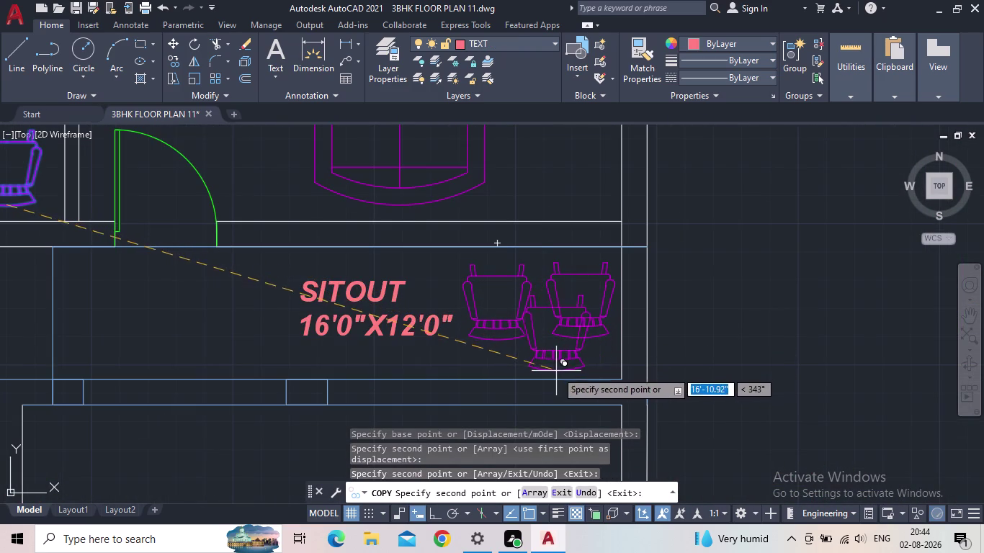
key(Escape)
Reposition both sitout armchairs with grips so they line up horizontally.
click(506, 329)
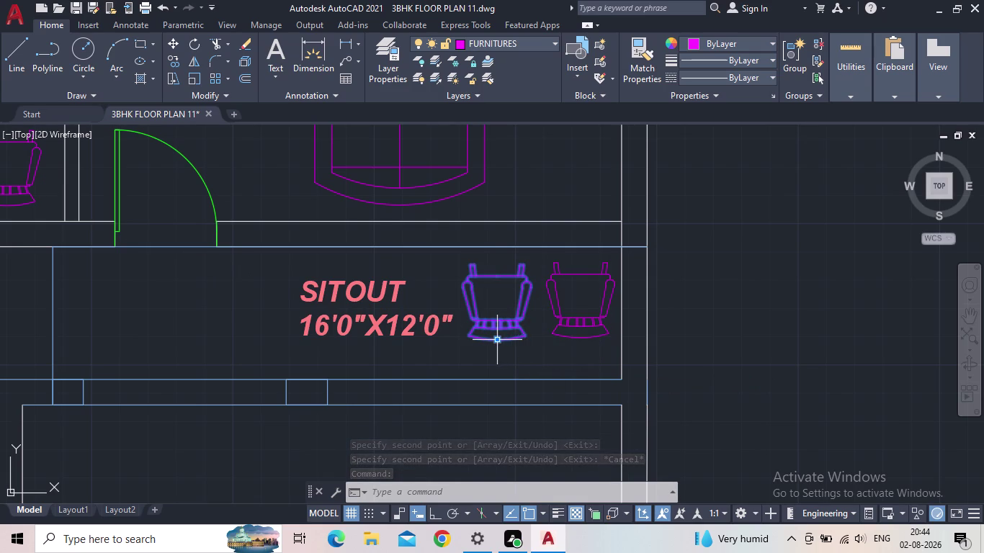
click(499, 340)
click(498, 368)
click(564, 340)
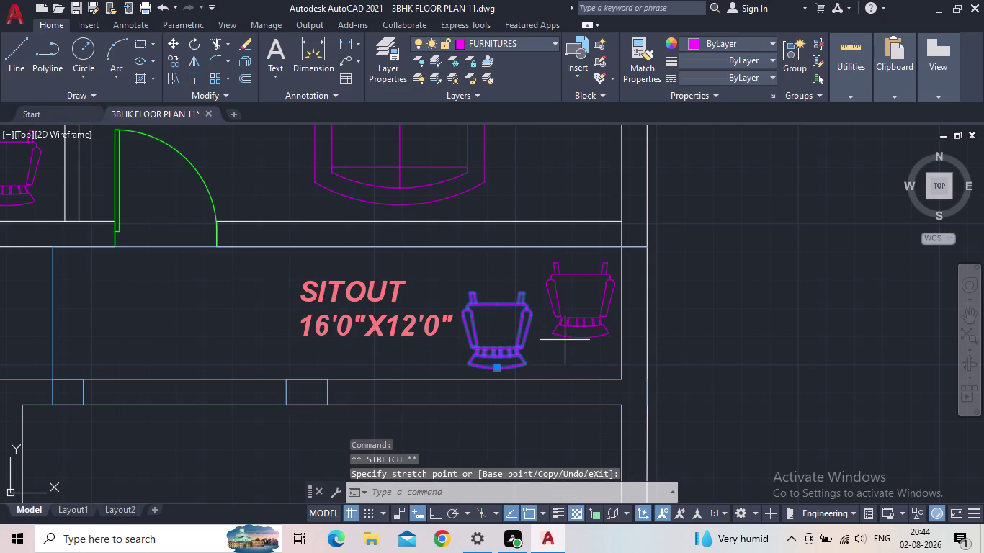
click(567, 334)
click(568, 332)
click(562, 331)
click(550, 330)
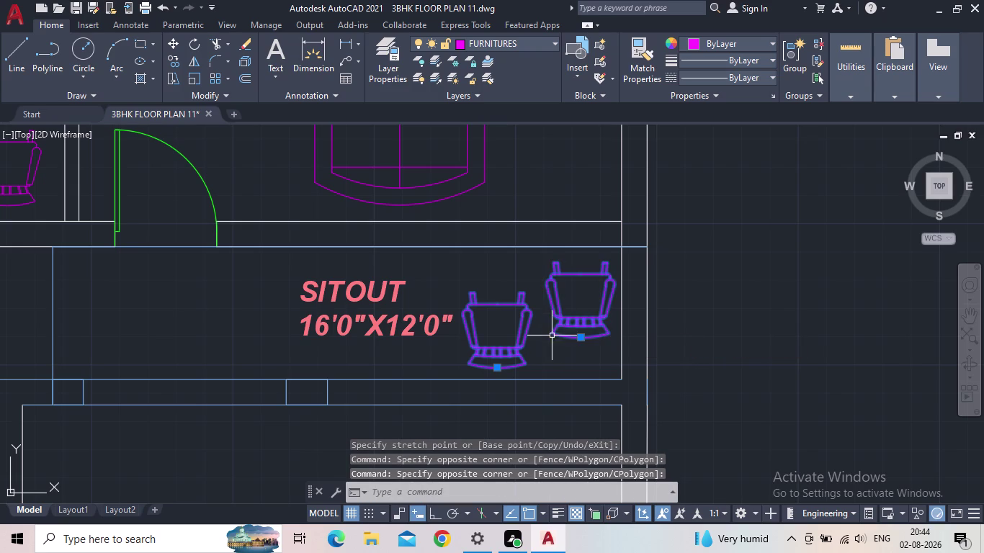
click(579, 337)
click(584, 369)
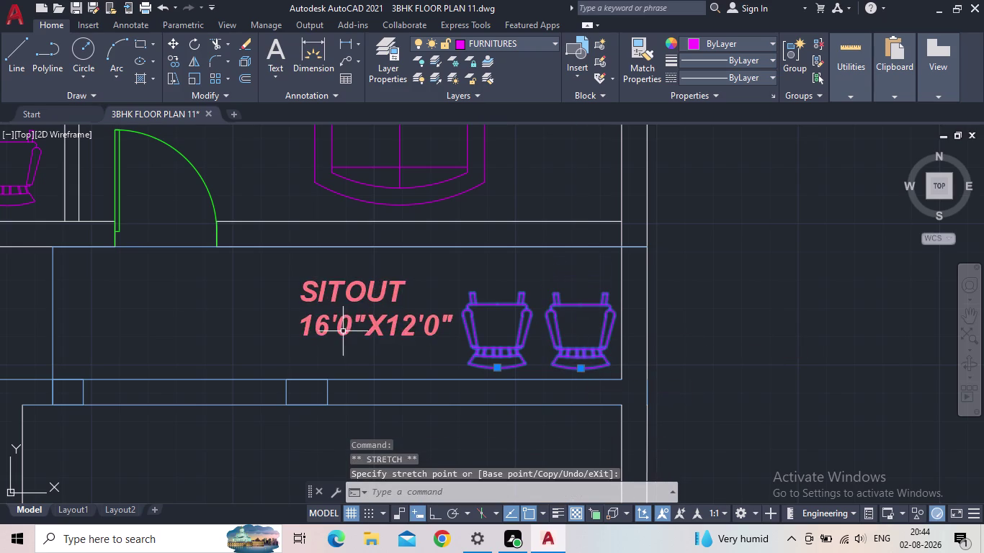
key(Escape)
Pan and zoom to bring the lower part of the plan into view.
scroll(down, 3)
middle_drag(376, 334, 376, 352)
scroll(up, 3)
scroll(up, 3)
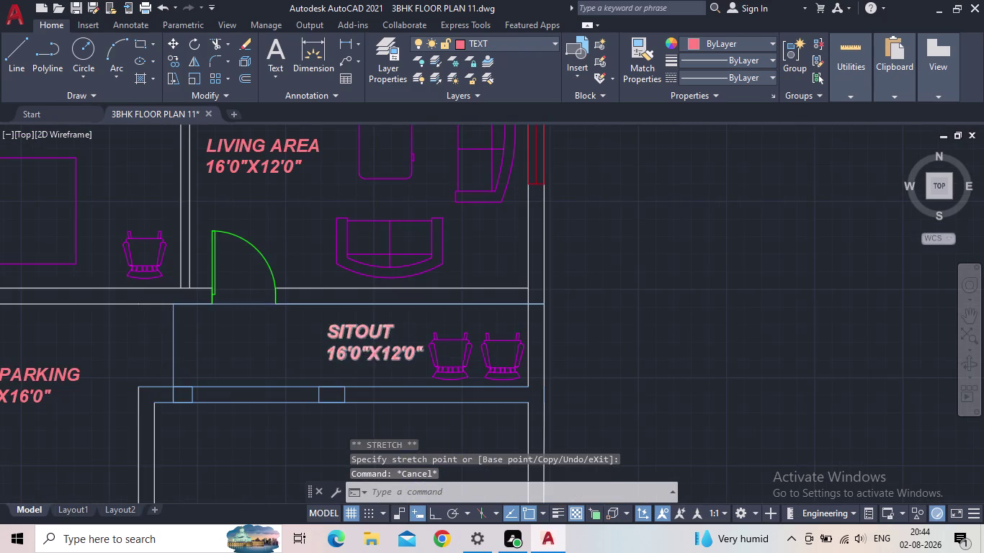
scroll(down, 3)
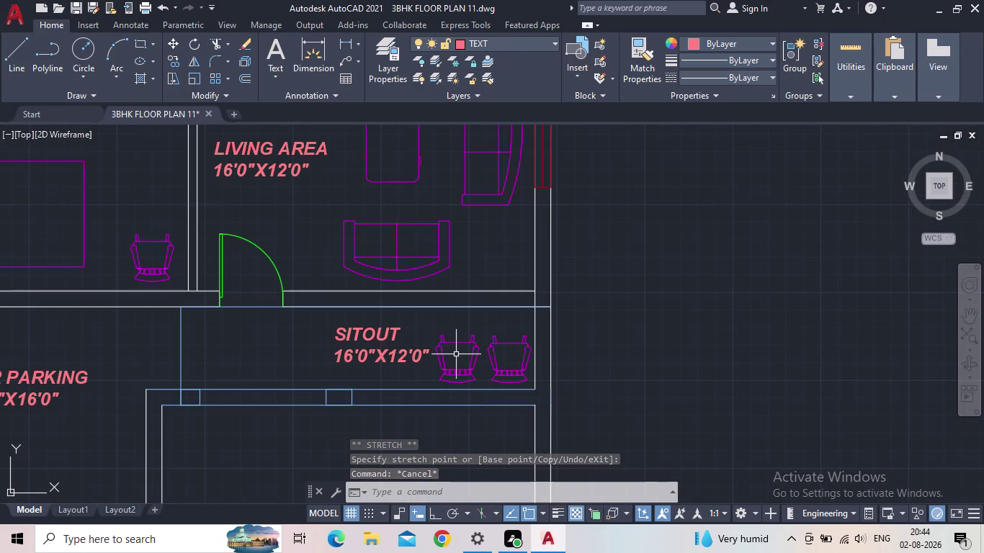
scroll(down, 3)
middle_drag(520, 365, 558, 357)
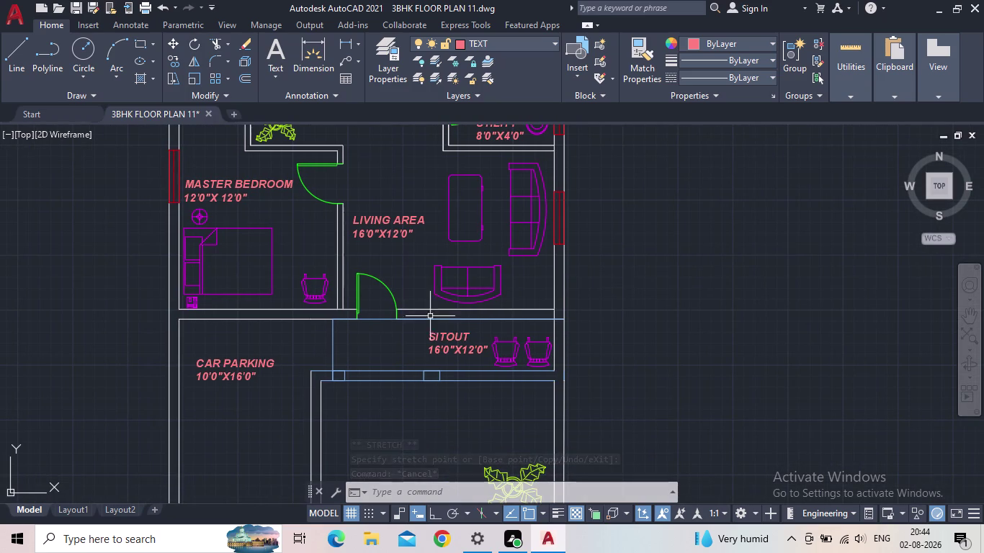
scroll(down, 3)
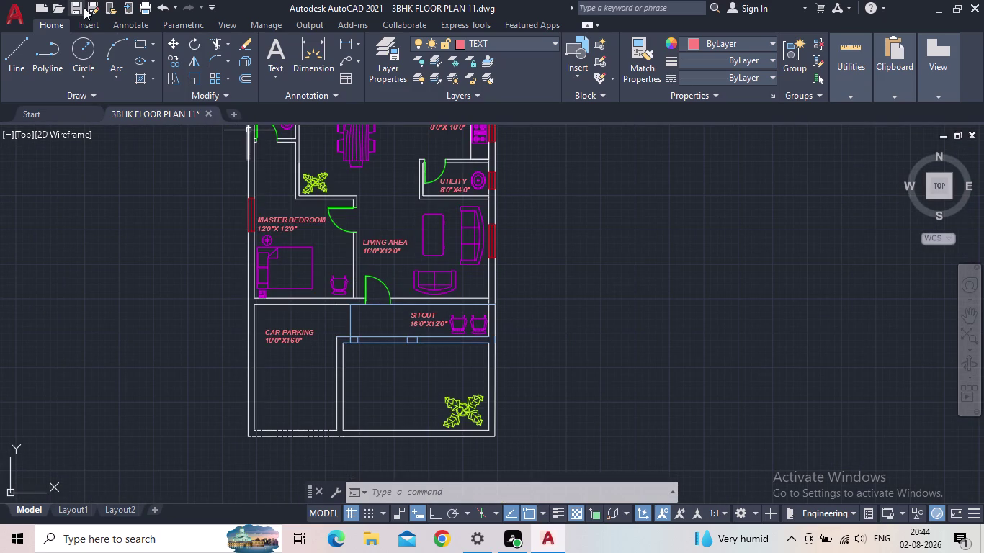
Save the drawing and copy the CAR PARKING label into the lower enclosed area.
click(78, 6)
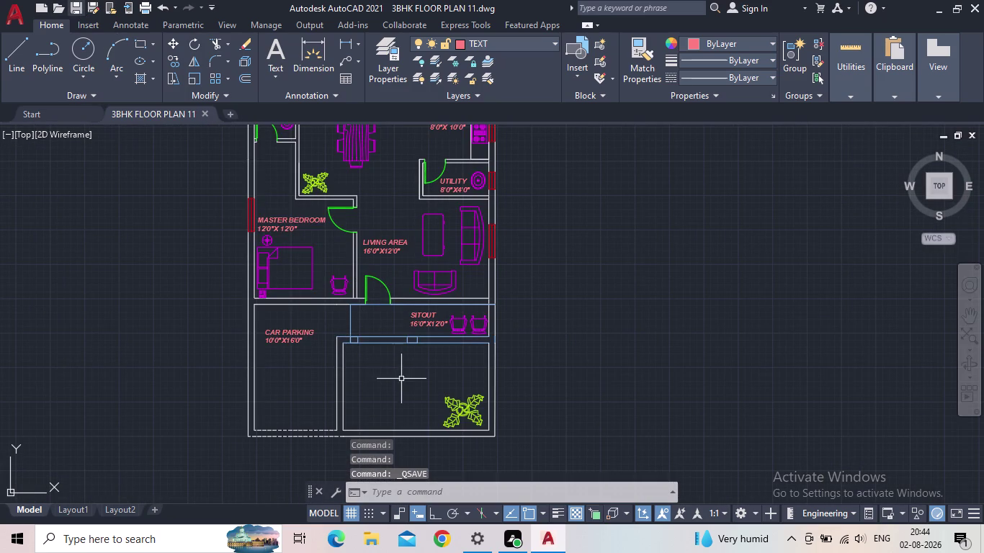
middle_drag(401, 380, 501, 355)
scroll(up, 3)
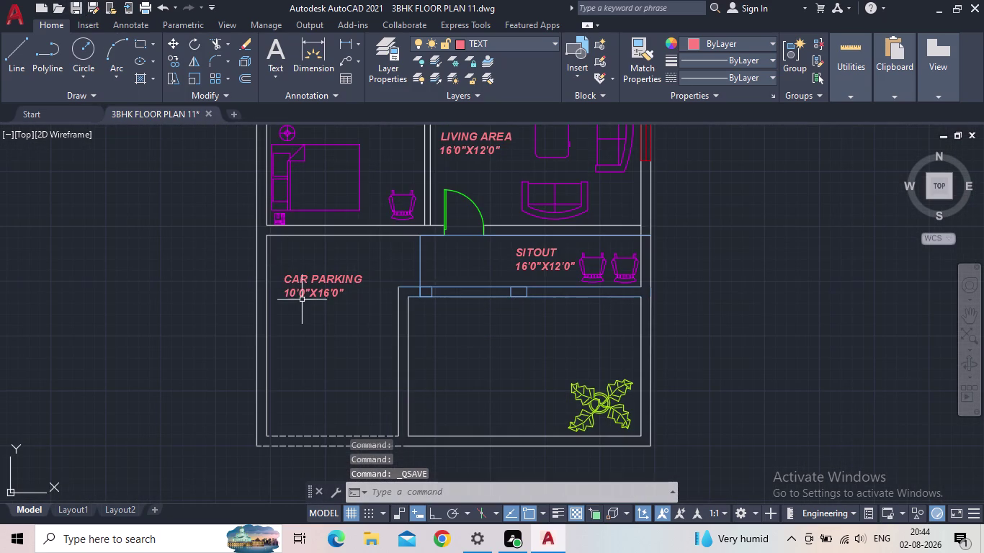
click(304, 284)
click(357, 318)
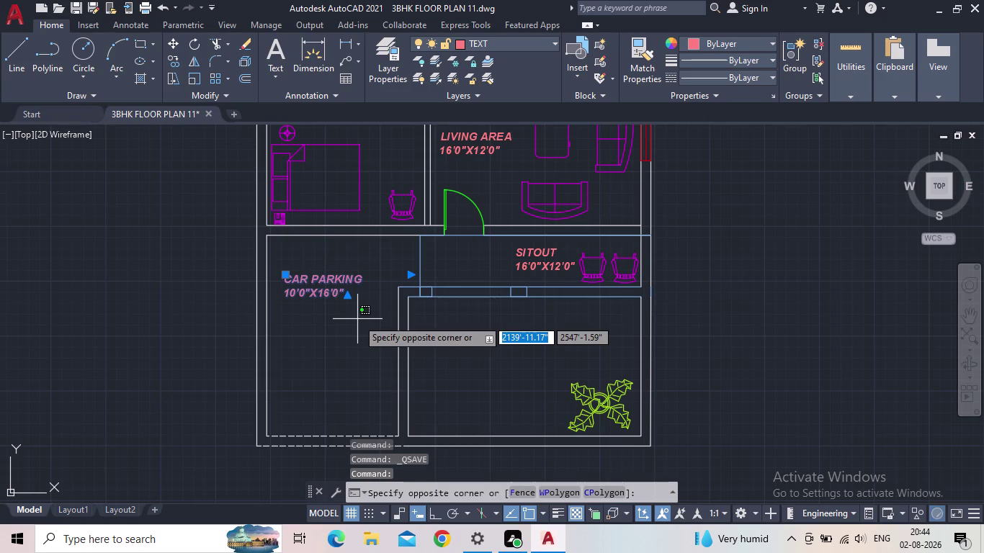
text(CO)
key(Return)
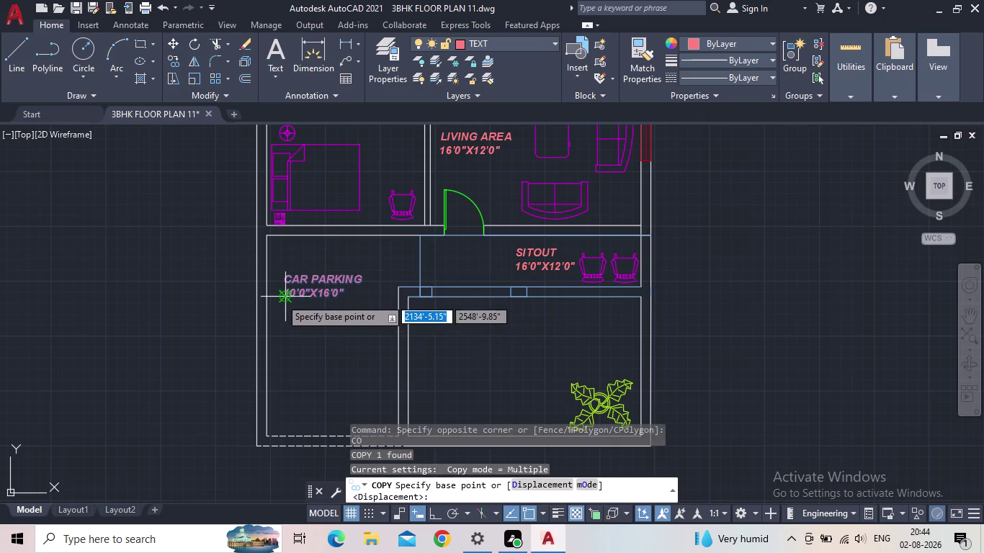
drag(280, 297, 291, 302)
click(471, 370)
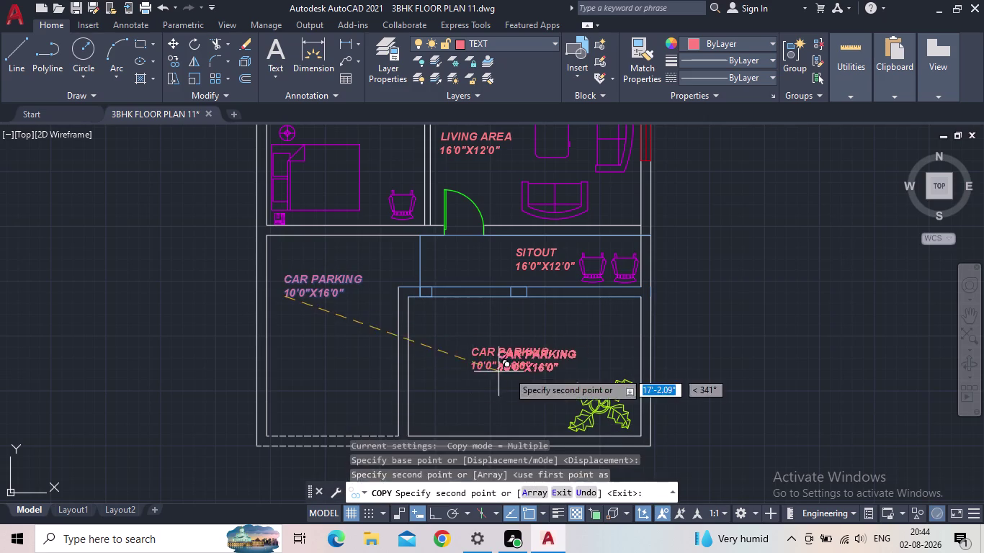
key(Escape)
Change the copied label's text to GARDEN and close the text editor.
double_click(504, 351)
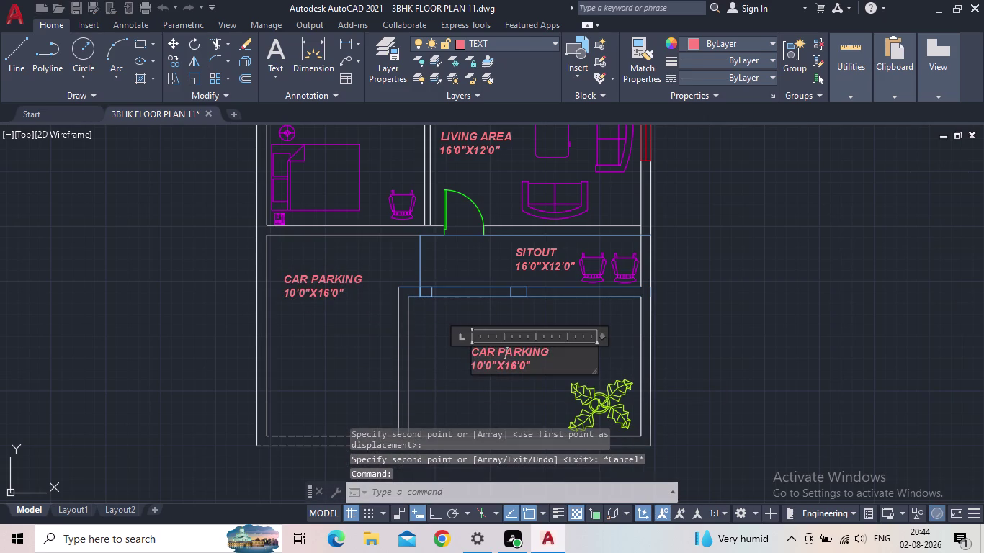
drag(557, 371, 438, 356)
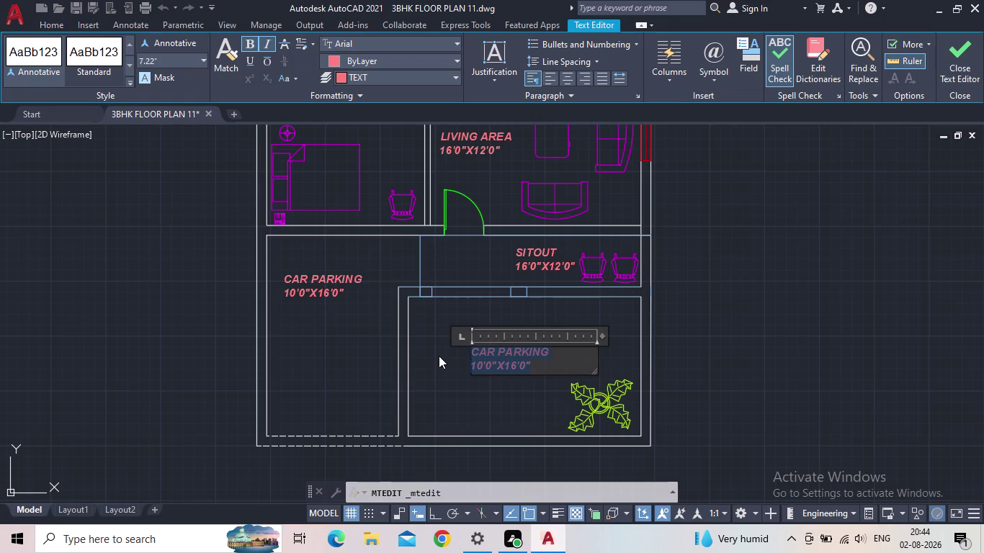
text(HARDE)
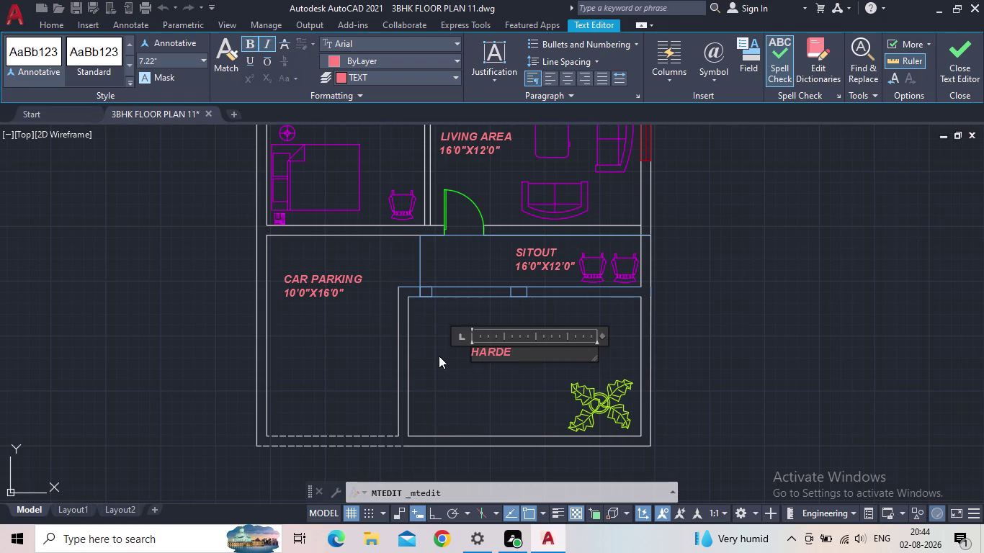
key(BackSpace)
key(BackSpace)
key(BackSpace)
key(BackSpace)
key(BackSpace)
text(GARDE)
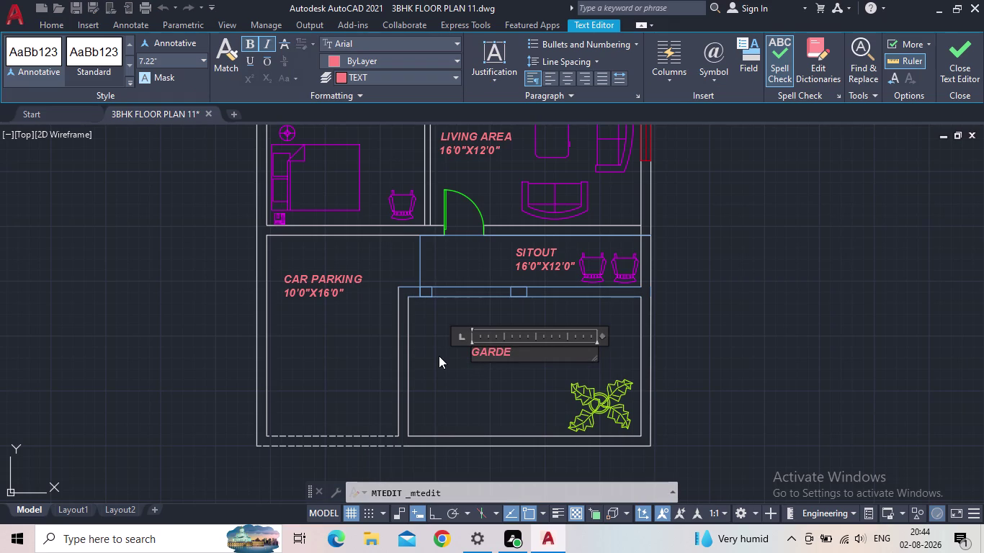
text(N)
click(970, 56)
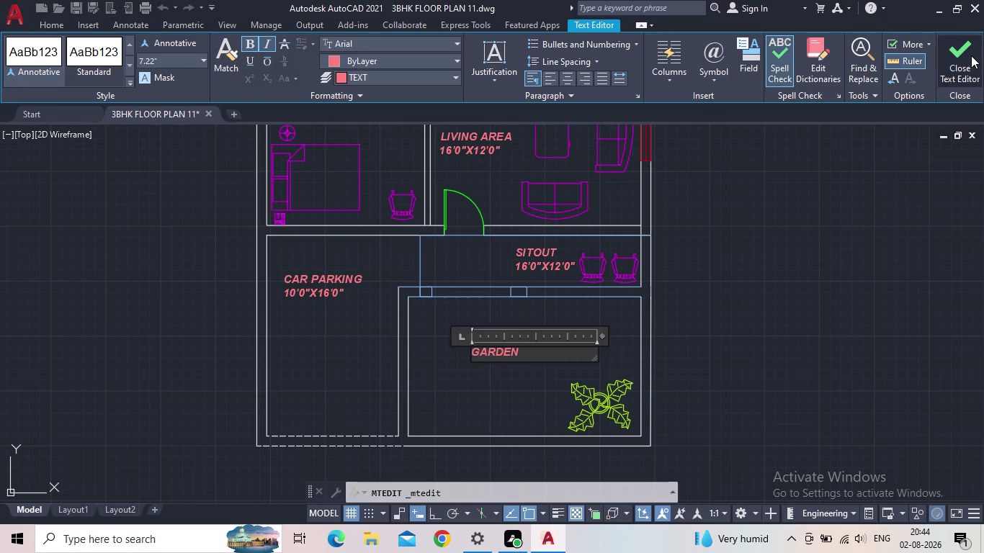
scroll(up, 3)
click(474, 352)
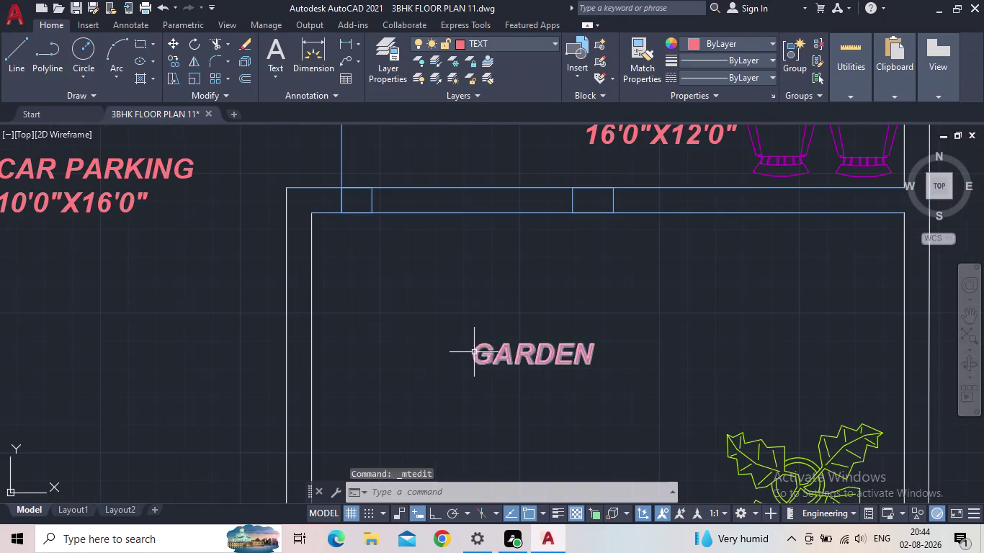
Adjust the GARDEN label with its grip and save the floor plan.
click(470, 344)
click(505, 359)
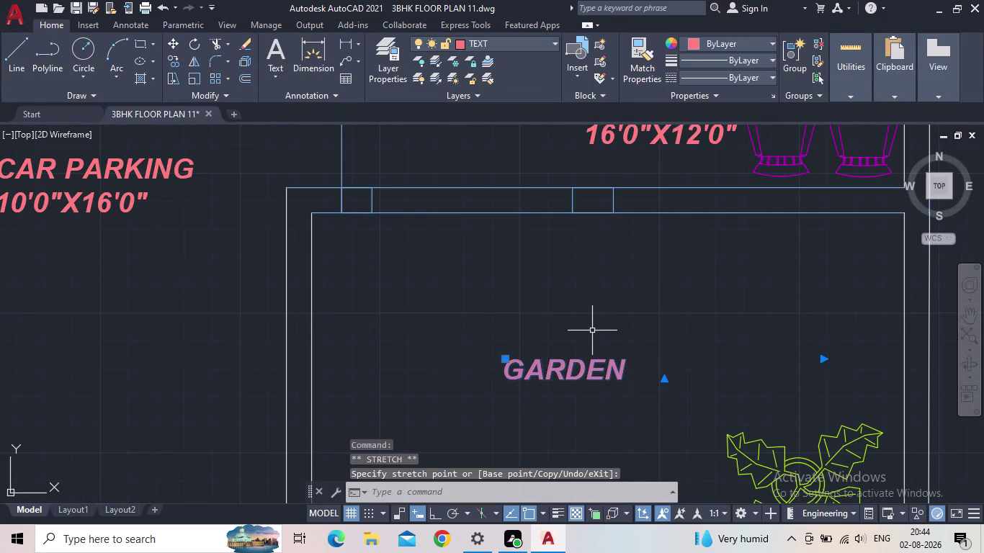
key(Escape)
scroll(down, 3)
middle_drag(584, 337, 546, 326)
scroll(up, 3)
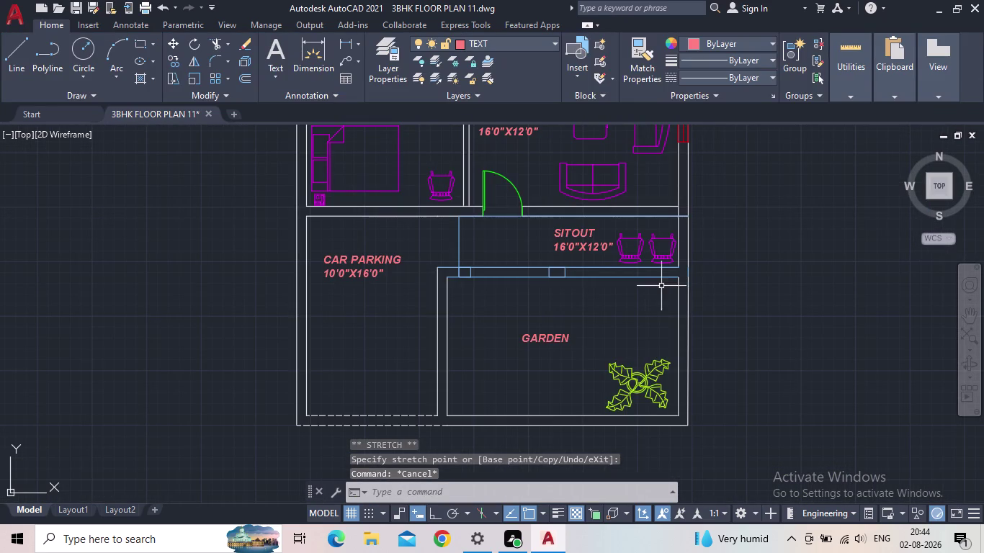
scroll(down, 3)
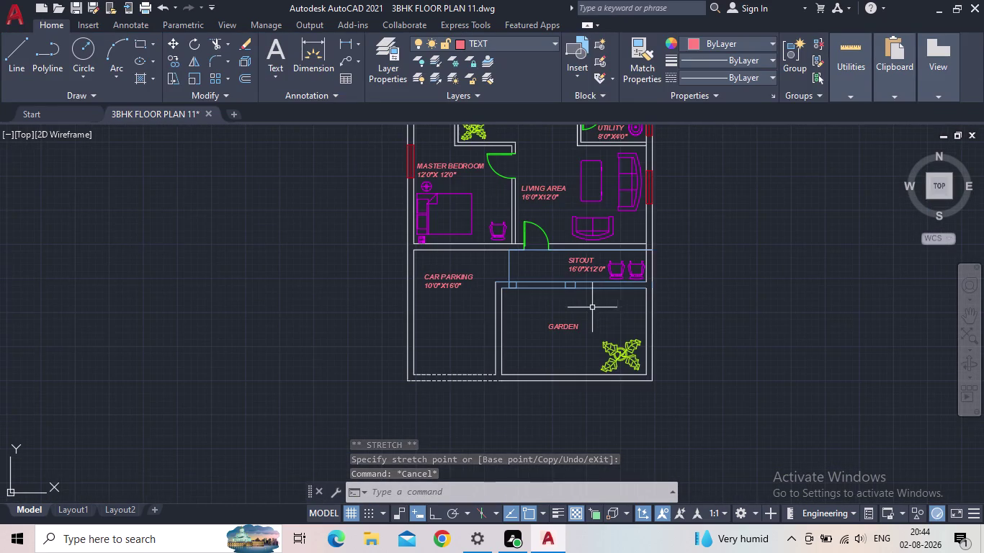
click(76, 5)
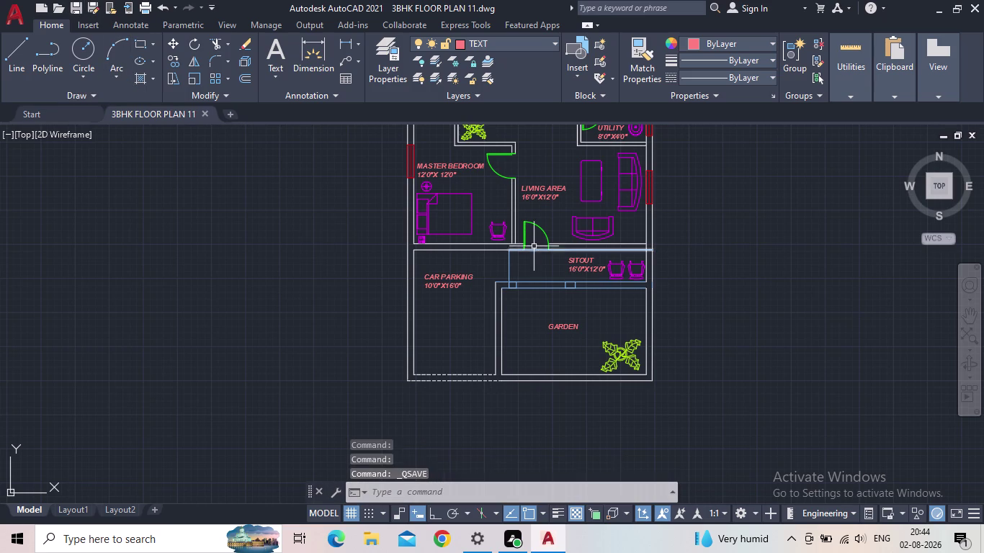
Pan the view up the plan to the upper bedrooms.
middle_drag(540, 244, 524, 350)
middle_drag(538, 308, 522, 330)
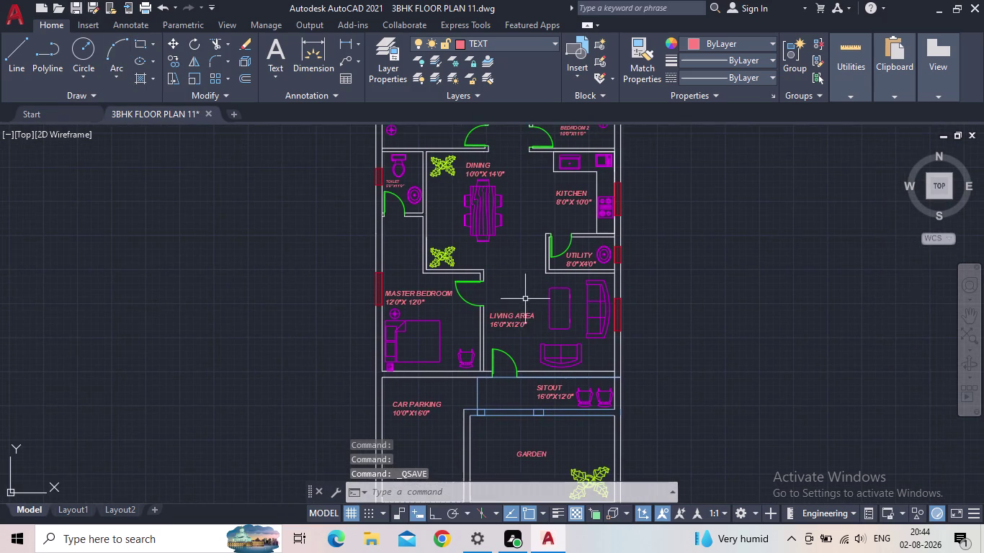
middle_drag(525, 304, 507, 357)
scroll(down, 3)
scroll(up, 3)
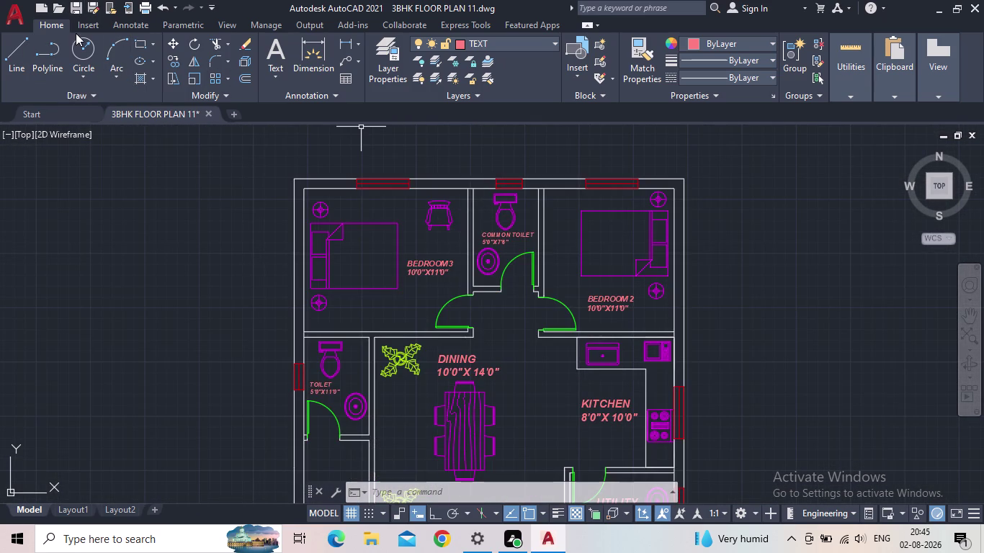
click(387, 71)
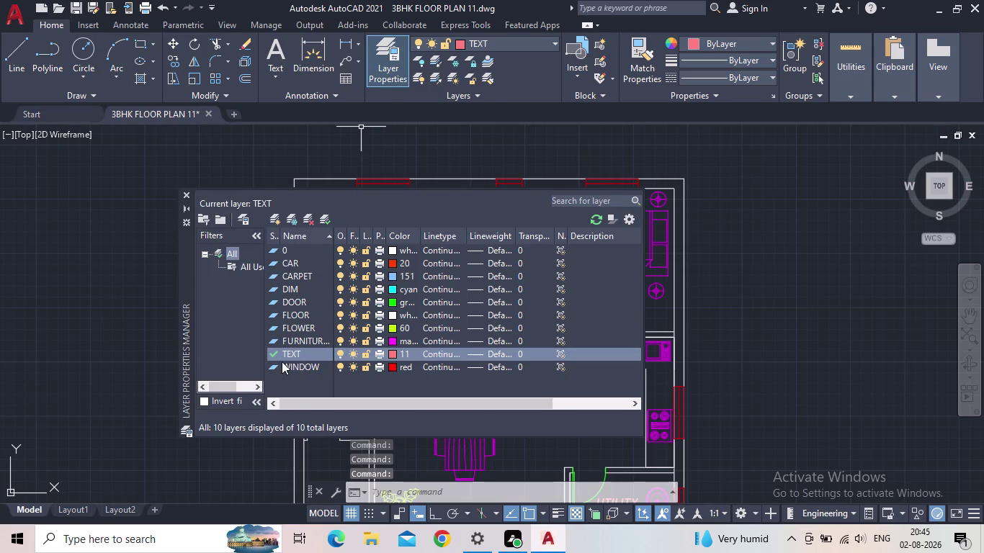
Set DIM as the current layer and recentre the view on the upper rooms.
double_click(274, 289)
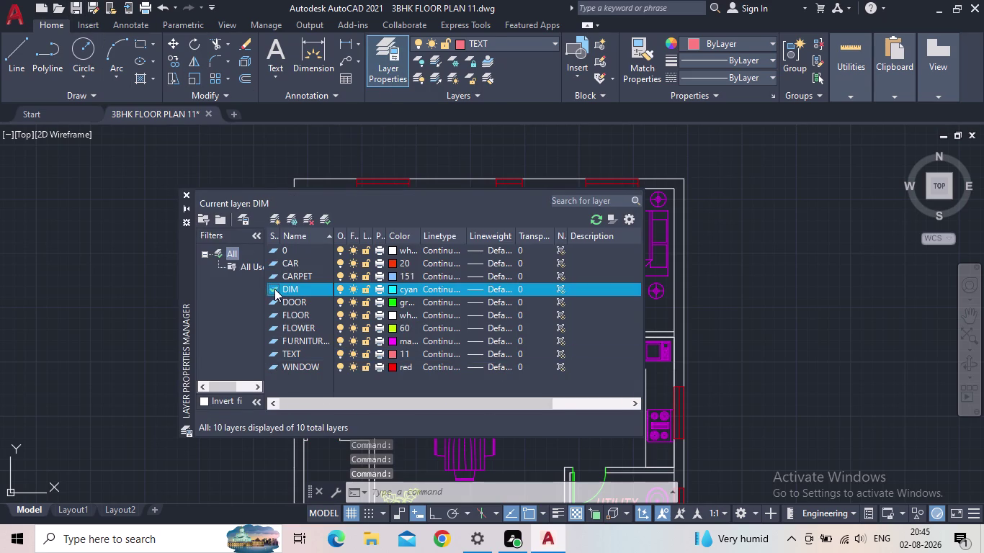
click(187, 195)
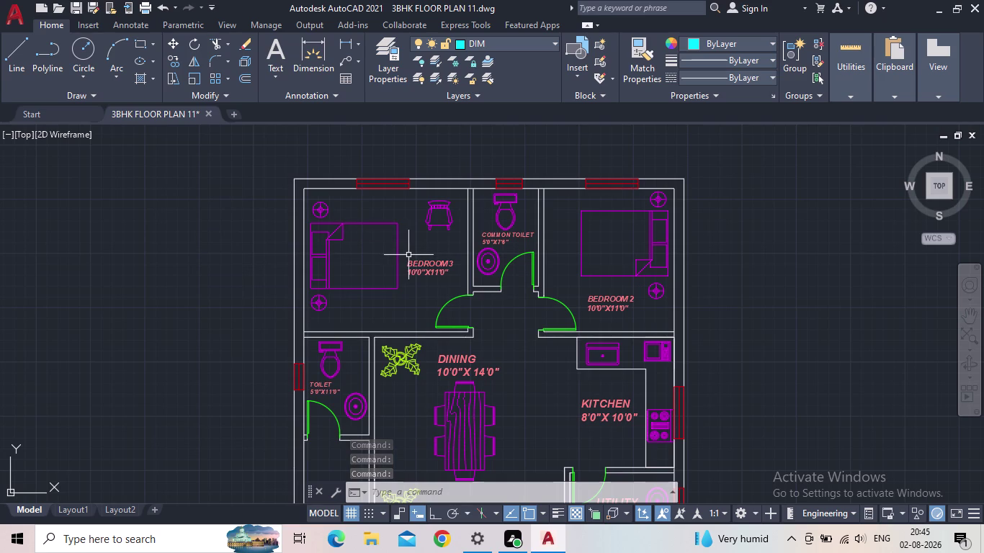
middle_drag(419, 258, 425, 230)
click(348, 40)
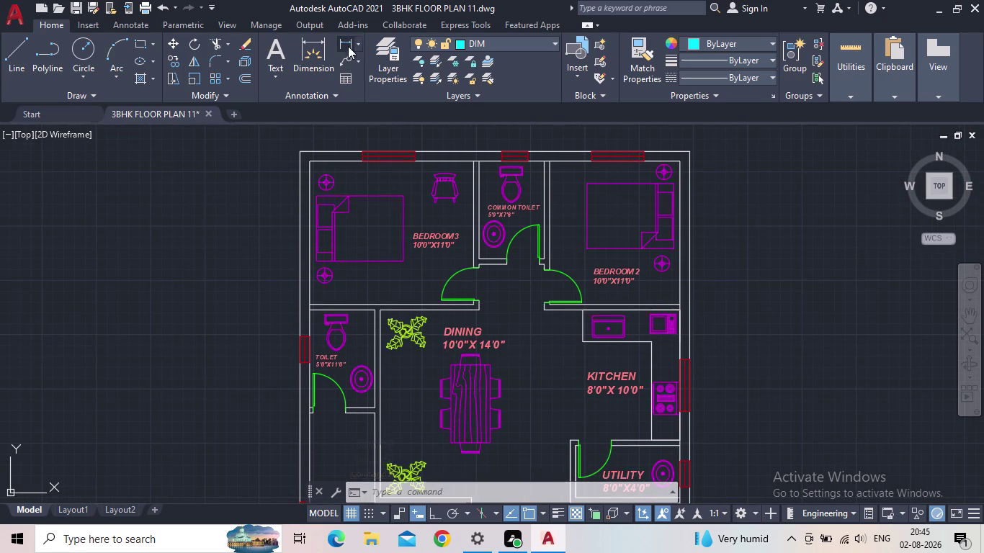
Dimension the Bedroom 3 window at 4' between its two ends.
scroll(up, 3)
click(308, 155)
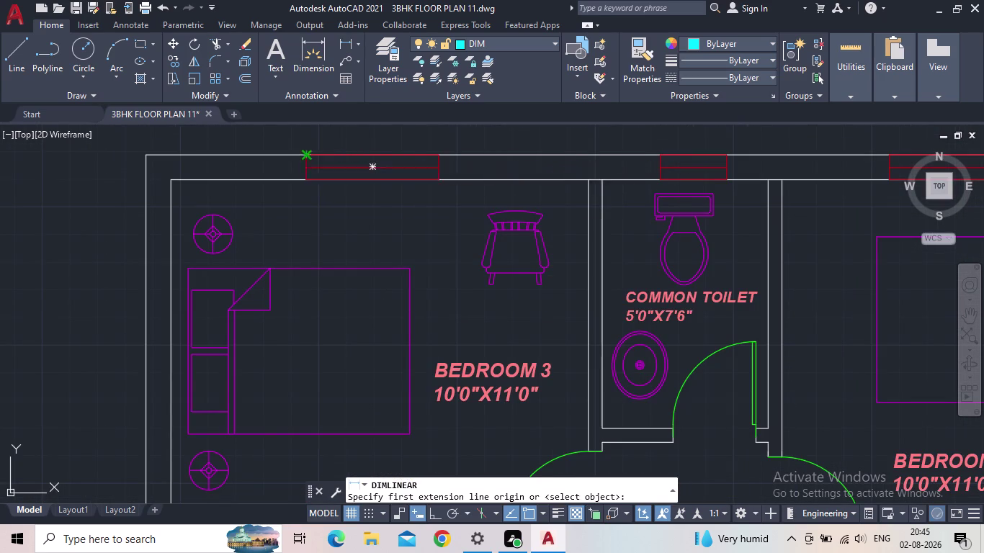
click(443, 152)
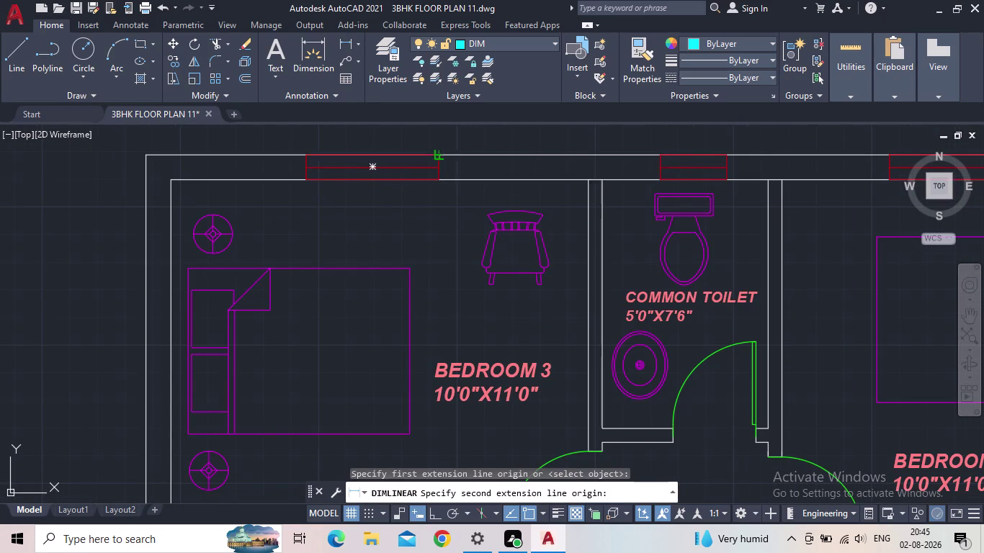
click(441, 133)
scroll(down, 3)
middle_drag(474, 170, 427, 219)
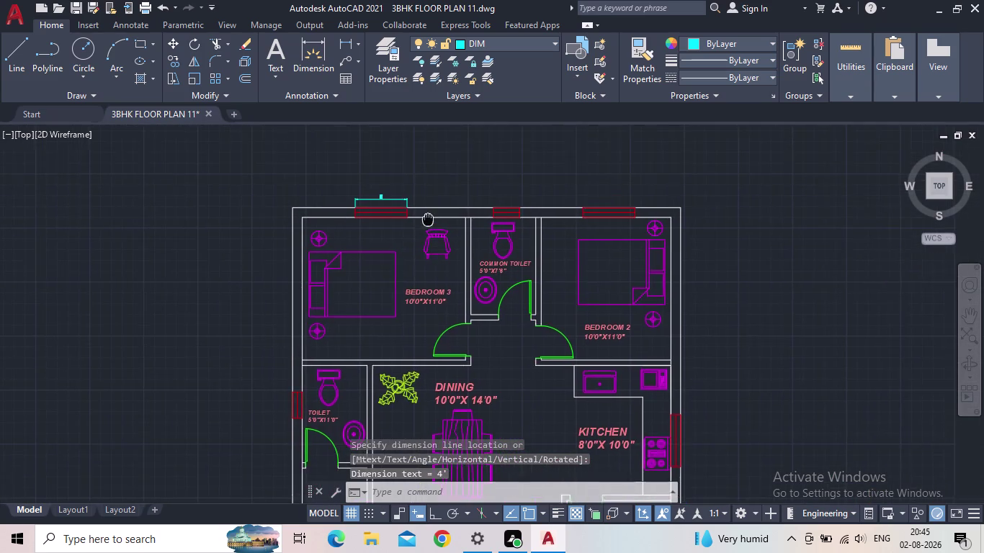
scroll(up, 3)
Begin an overall dimension between the top outer wall corners, then cancel it.
key(space)
click(218, 198)
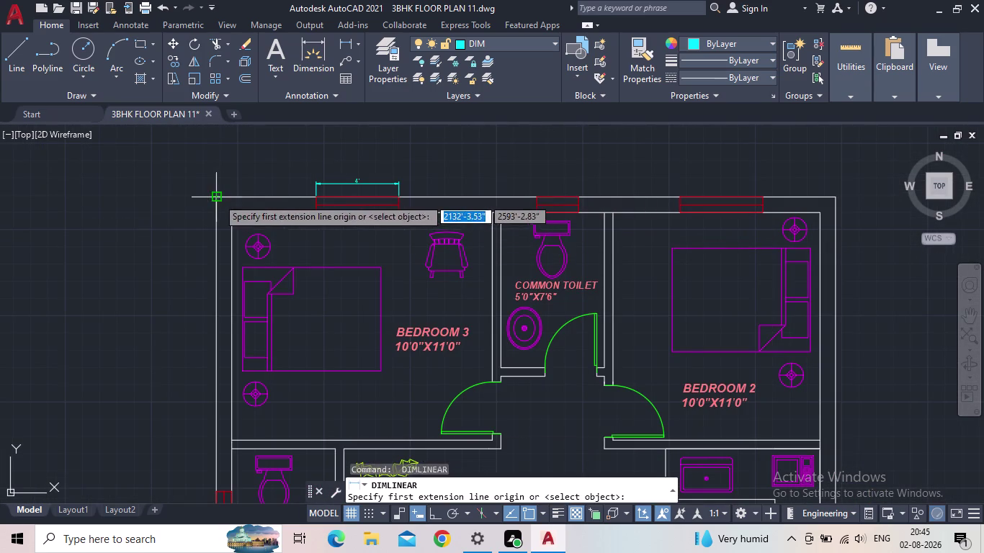
click(827, 198)
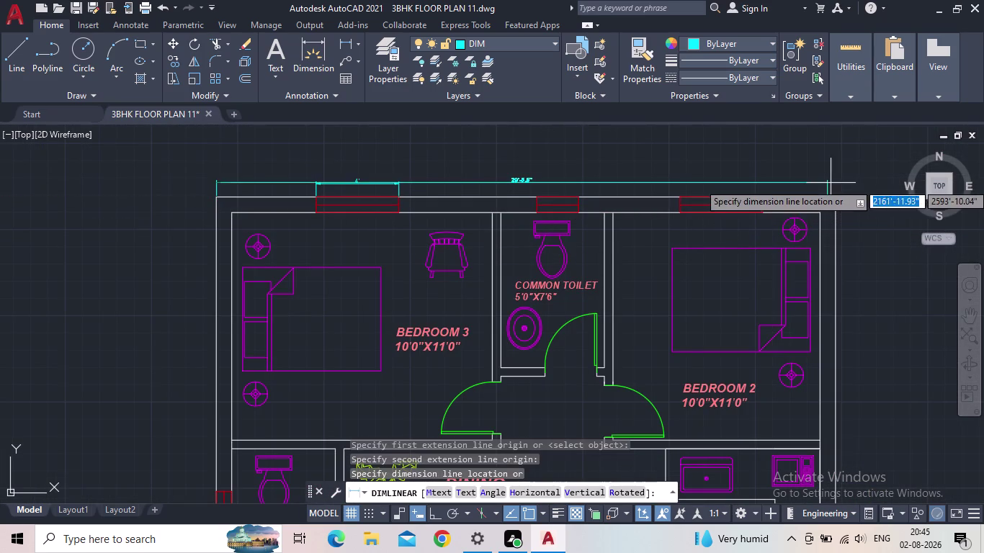
scroll(up, 3)
scroll(down, 3)
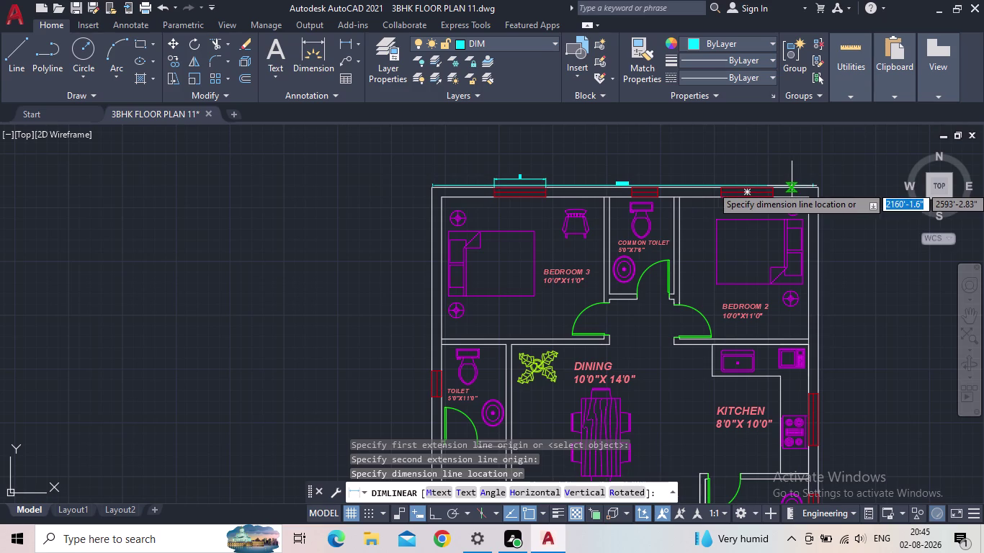
key(Escape)
Dimension the top wall's overall length at 29'-11", placed above the wall.
key(space)
scroll(up, 3)
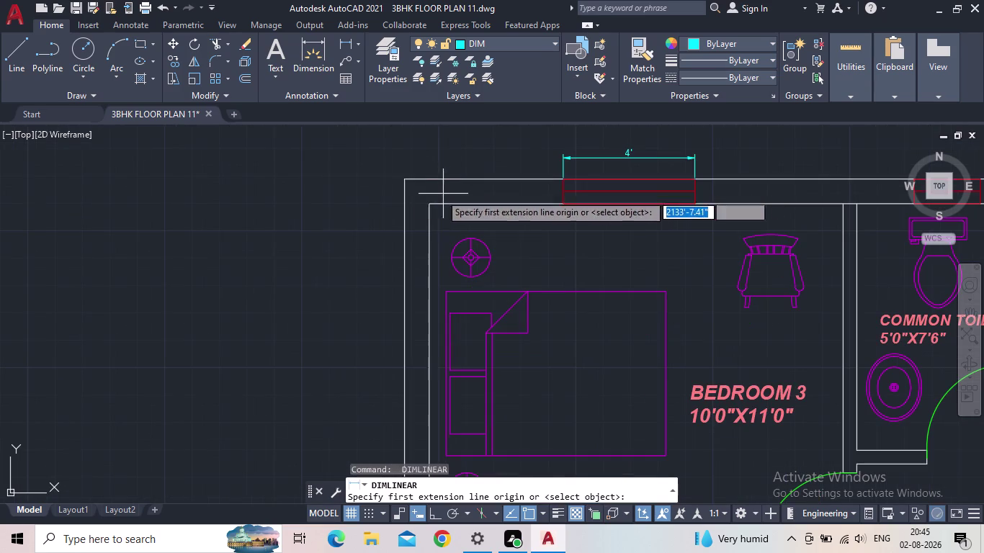
click(406, 183)
middle_drag(721, 180, 701, 188)
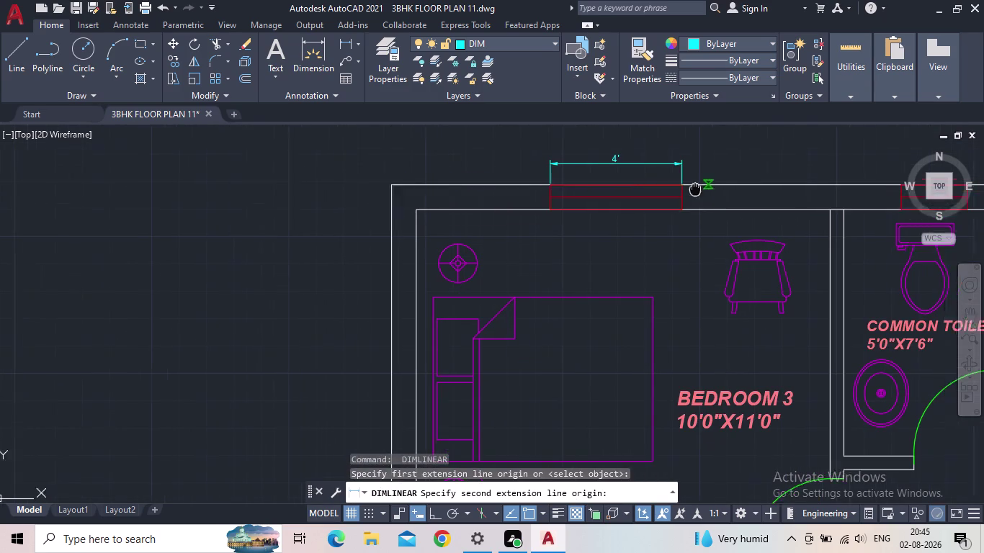
middle_drag(701, 188, 328, 210)
scroll(down, 3)
scroll(up, 3)
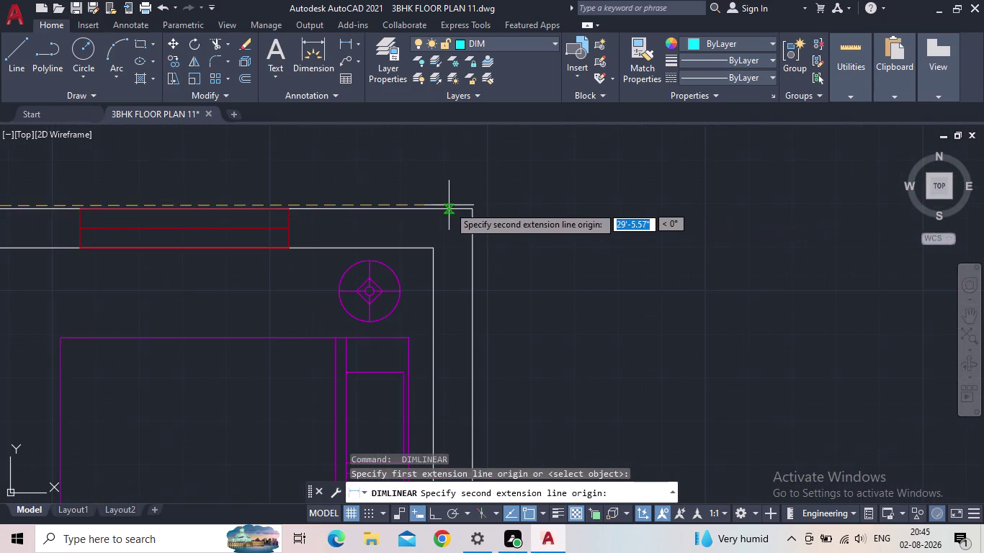
click(471, 212)
middle_drag(476, 182, 746, 195)
scroll(down, 3)
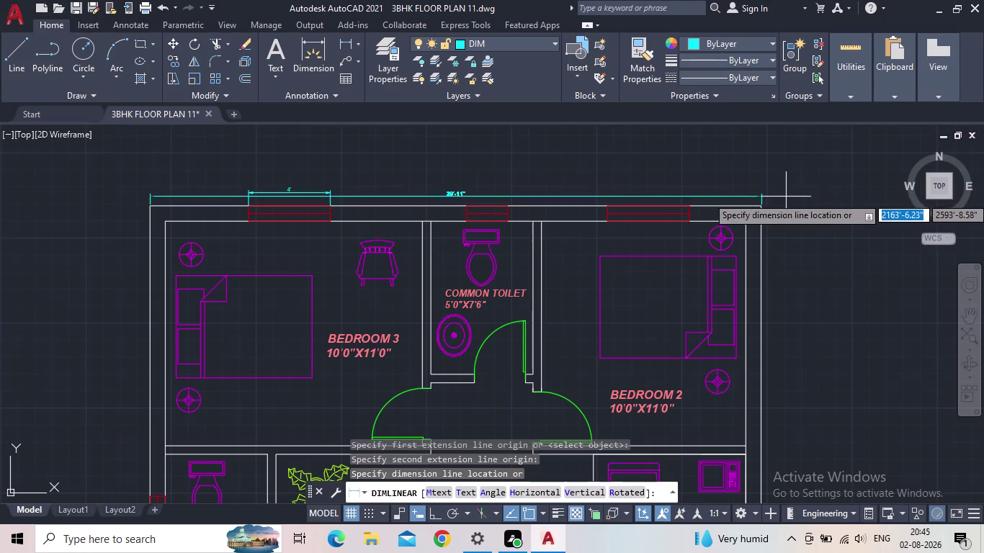
scroll(up, 3)
scroll(up, 3)
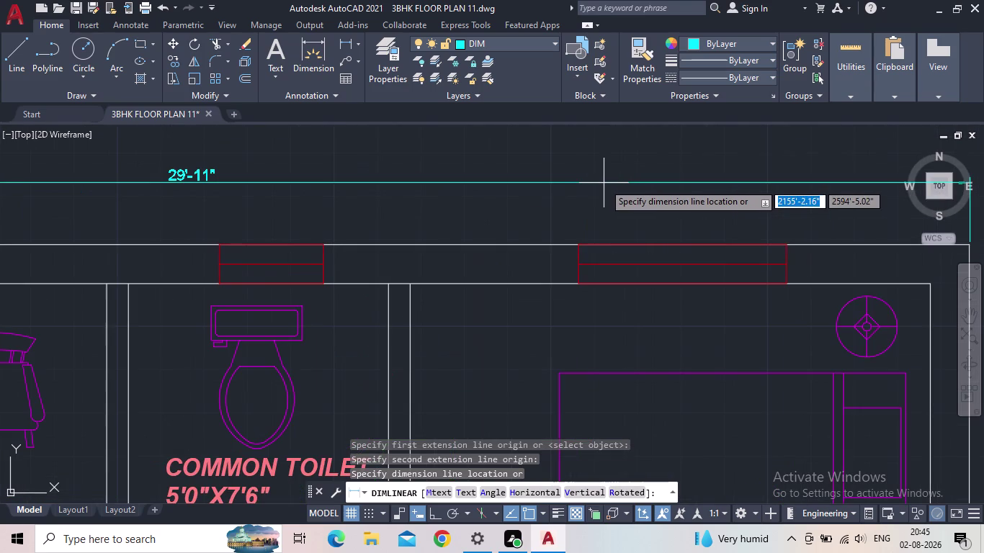
middle_drag(600, 185, 708, 188)
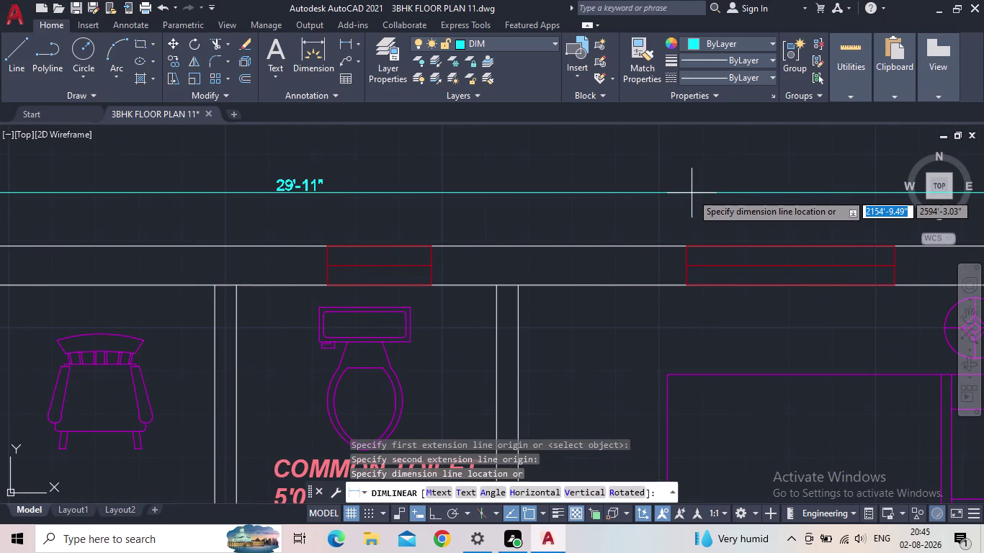
scroll(down, 3)
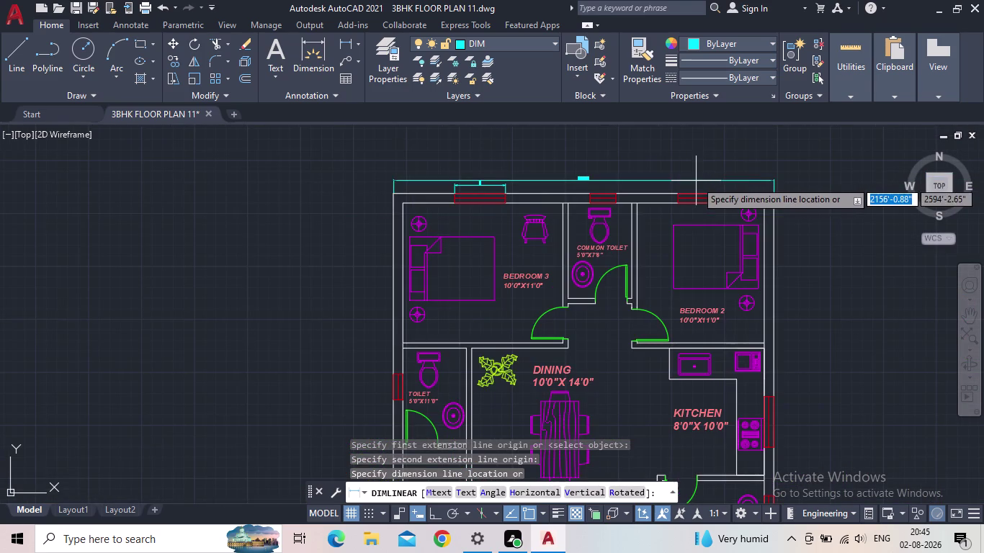
click(685, 172)
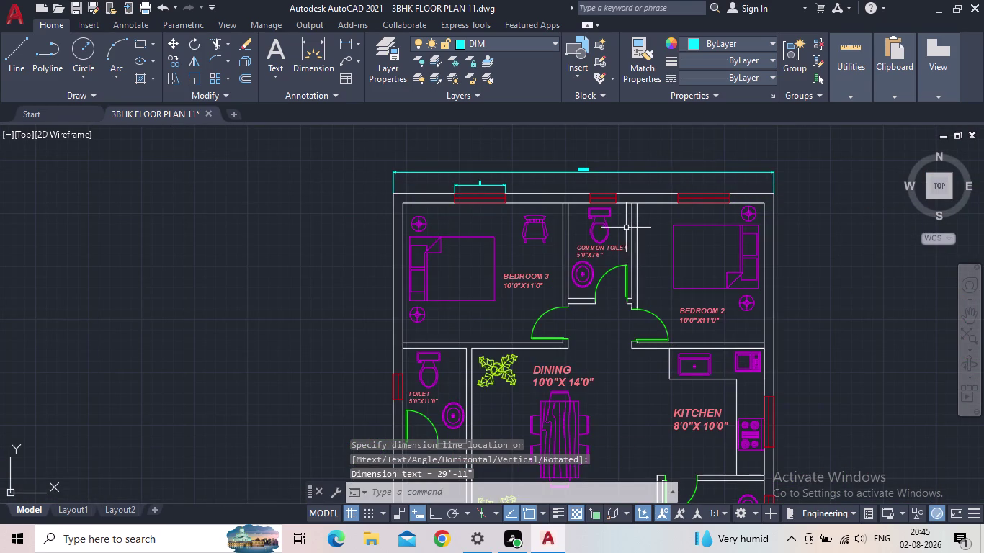
key(space)
middle_drag(567, 259, 604, 192)
Place a vertical dimension across the doorway opening.
scroll(up, 3)
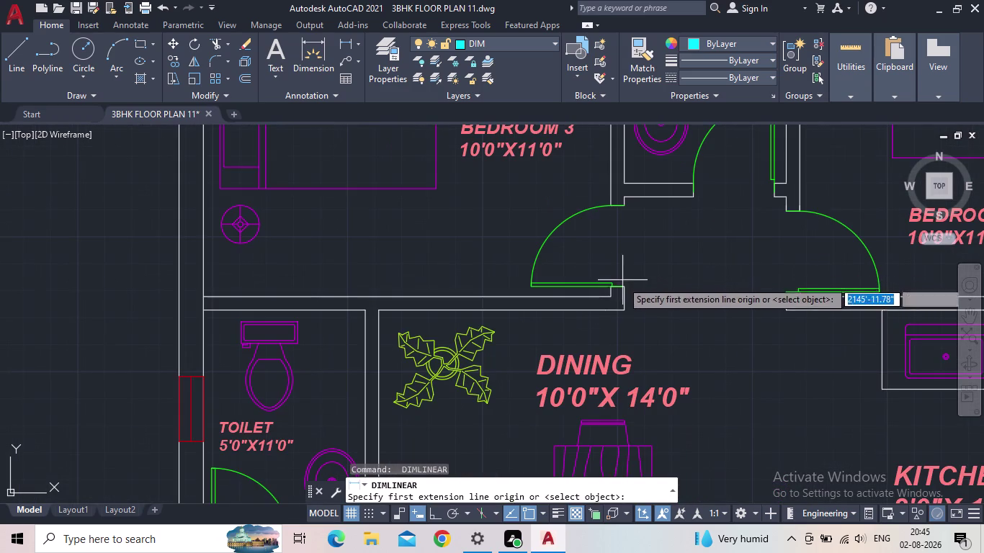
click(623, 287)
click(621, 205)
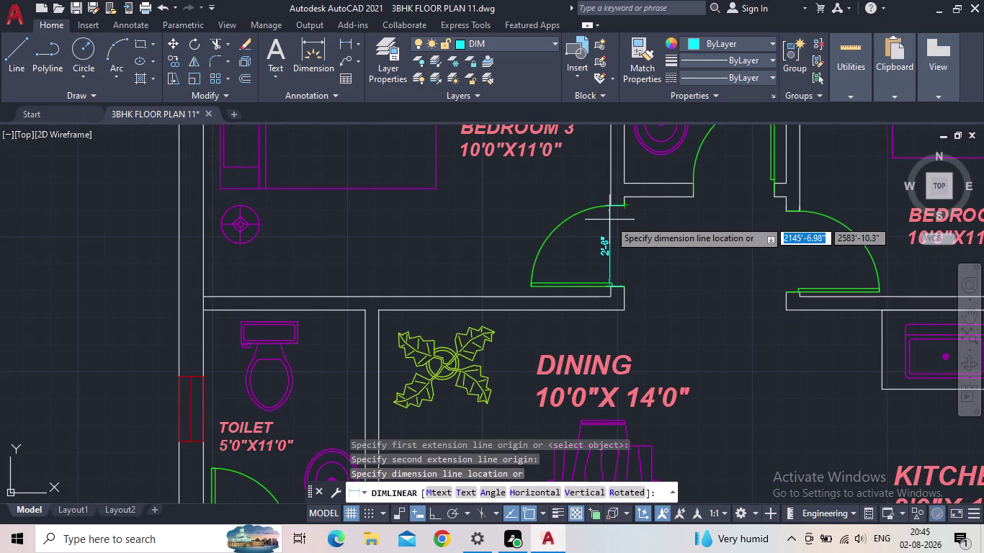
click(617, 223)
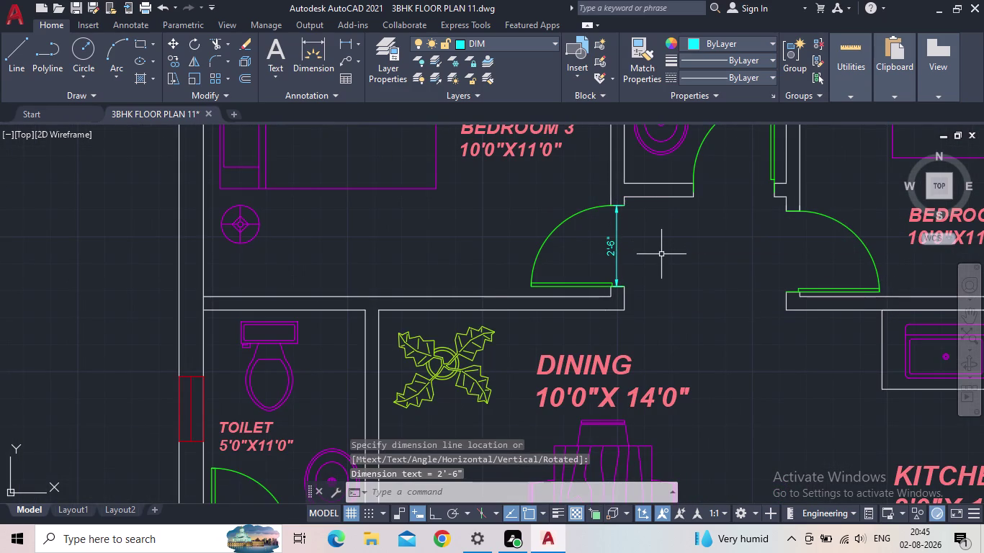
scroll(down, 3)
middle_click(652, 260)
Erase the misplaced vertical 2'-6" door dimension.
key(space)
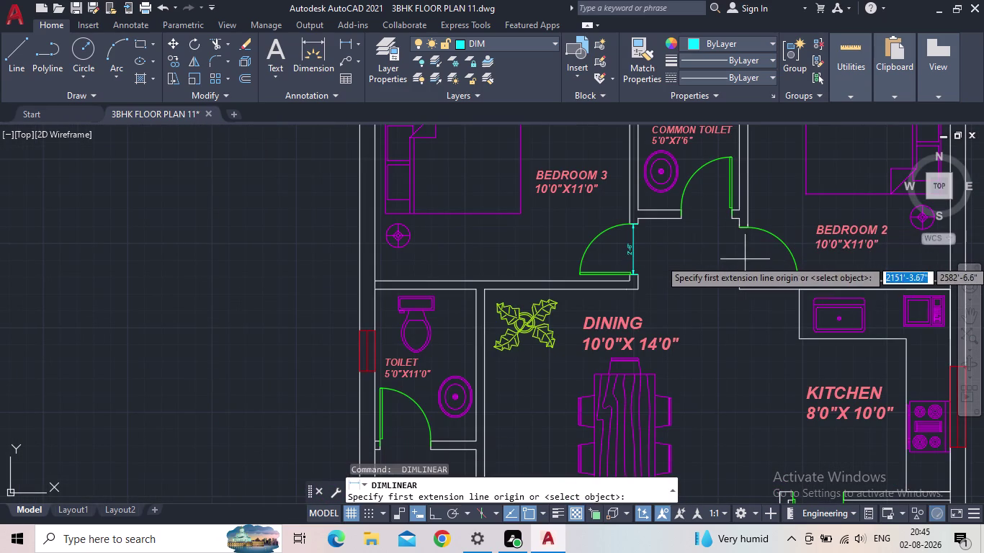
key(Escape)
click(659, 255)
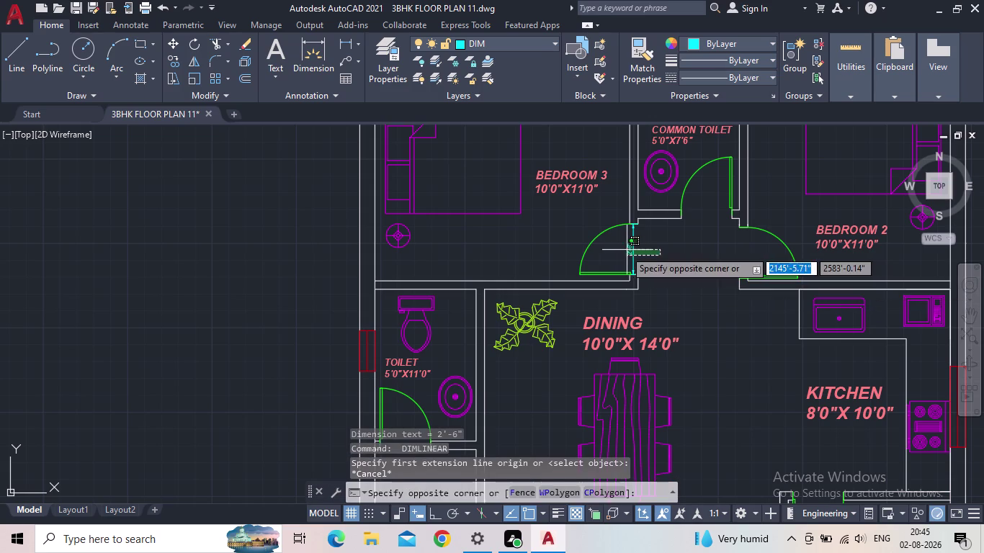
click(622, 250)
key(Delete)
key(space)
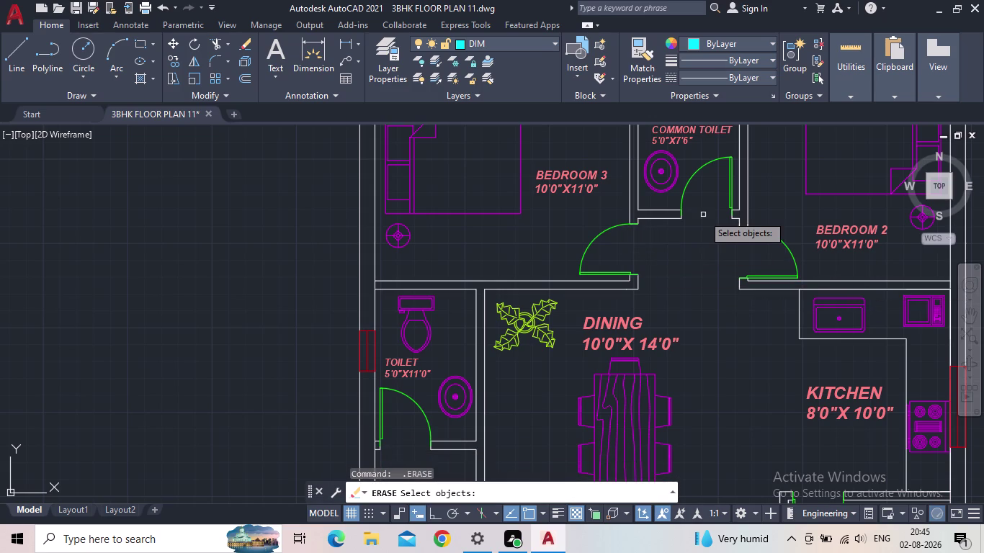
scroll(up, 3)
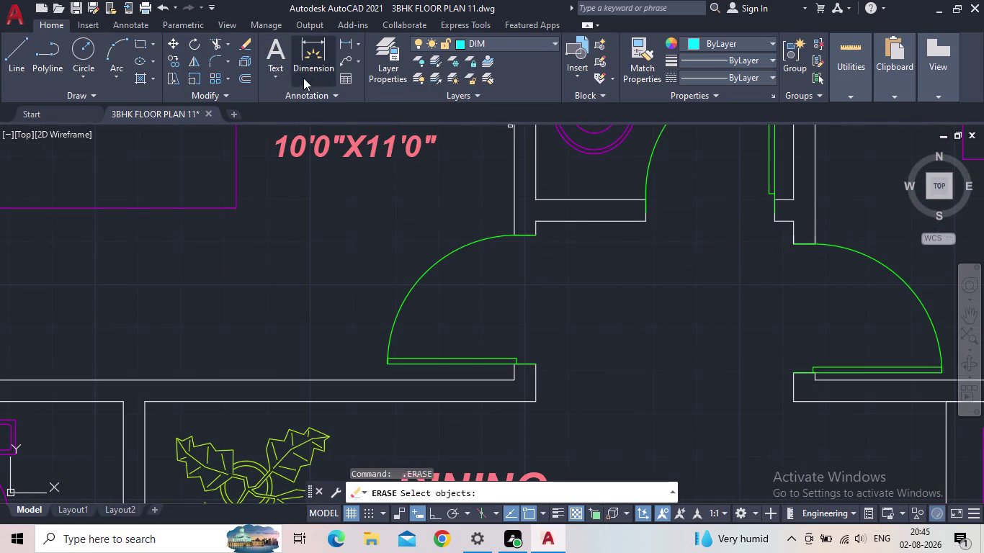
Dimension the common toilet doorway at 2'-6".
click(338, 45)
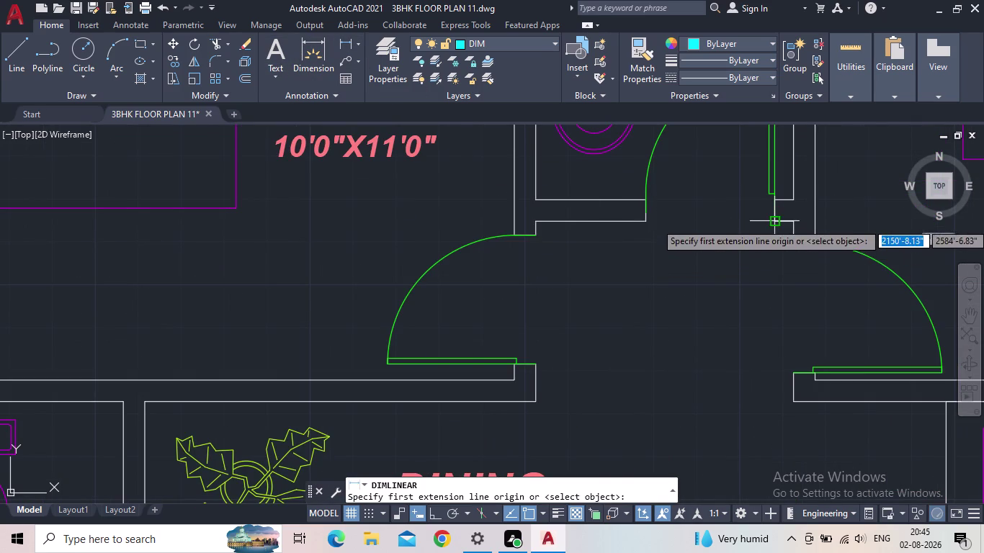
click(772, 223)
click(643, 220)
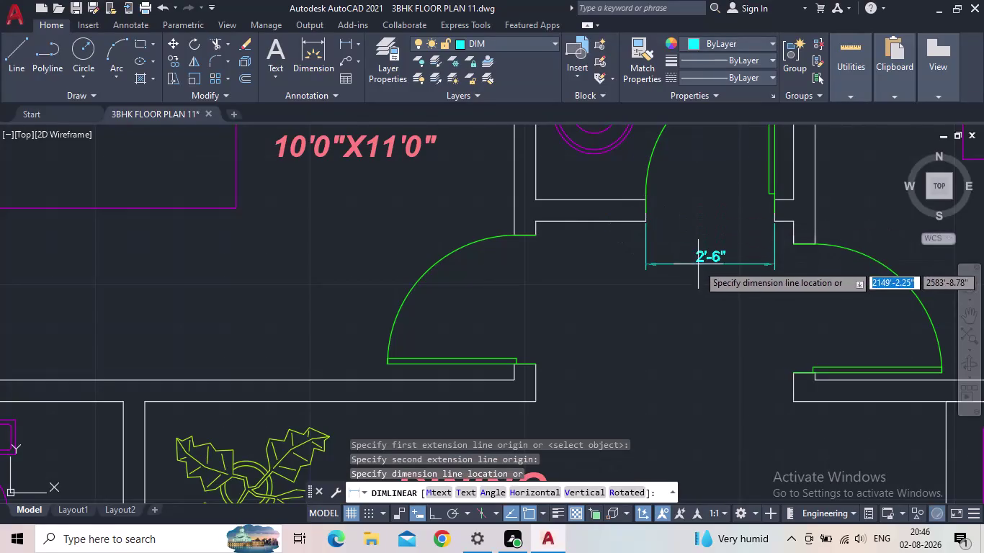
click(680, 233)
scroll(down, 3)
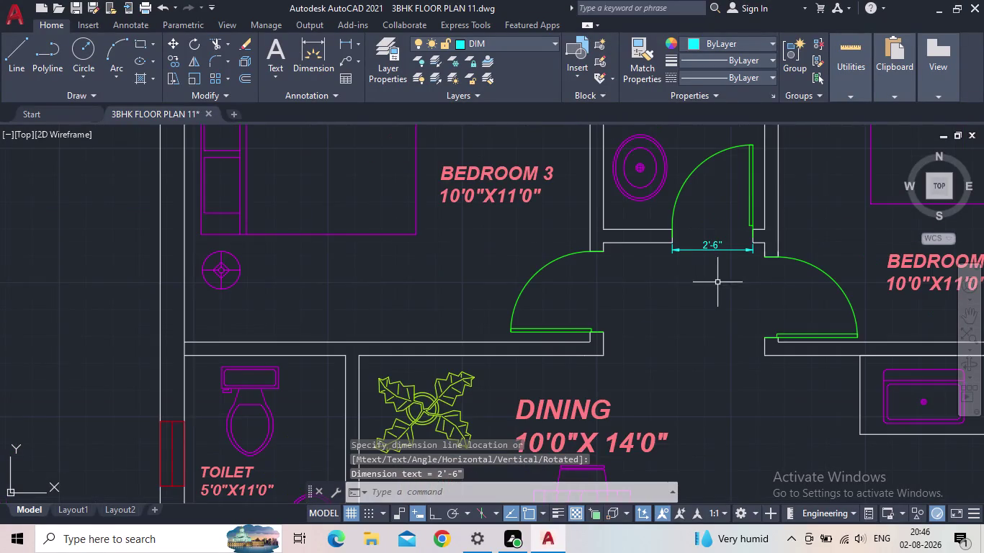
middle_drag(718, 283, 699, 293)
scroll(down, 3)
Dimension the toilet door opening at 2'-6".
key(space)
middle_drag(694, 343, 685, 279)
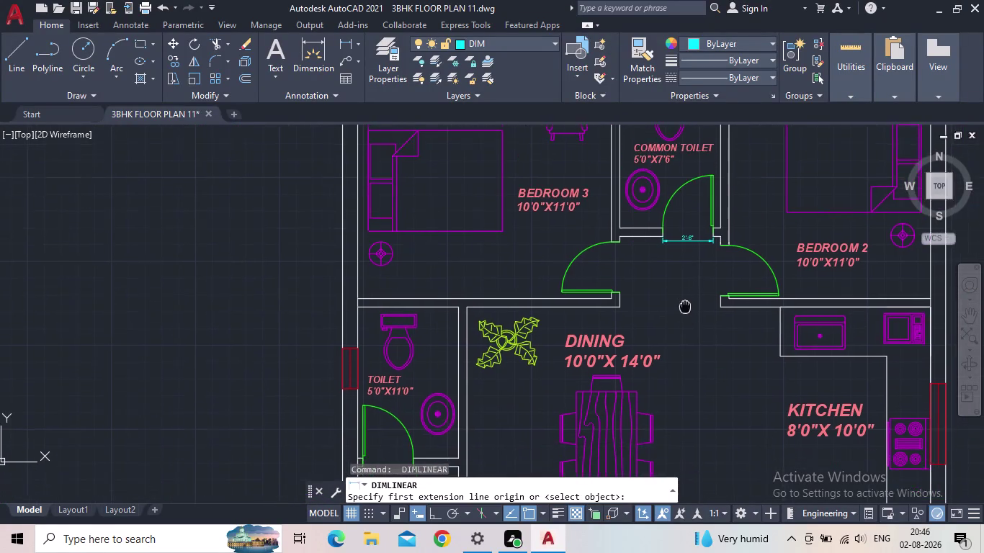
middle_drag(685, 279, 692, 210)
scroll(up, 3)
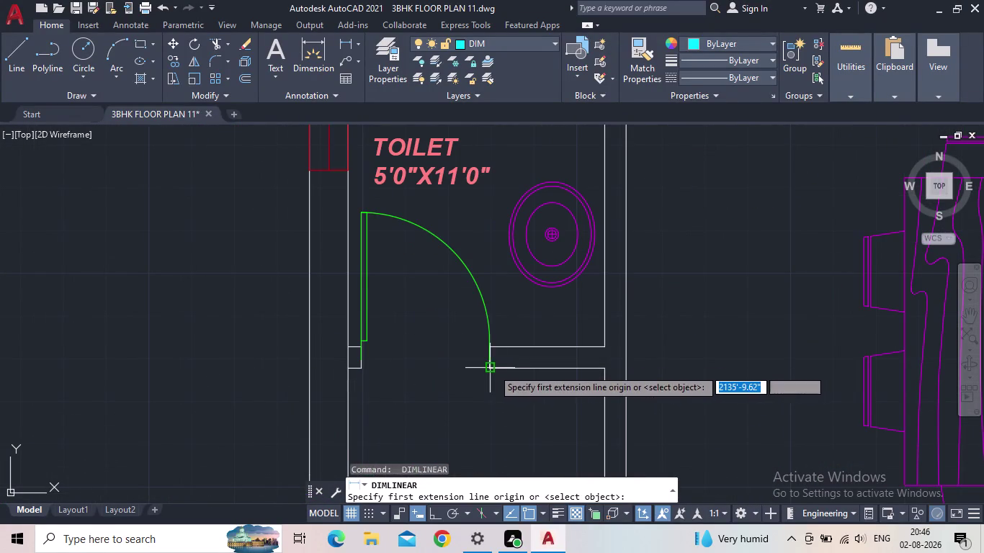
click(493, 368)
click(362, 371)
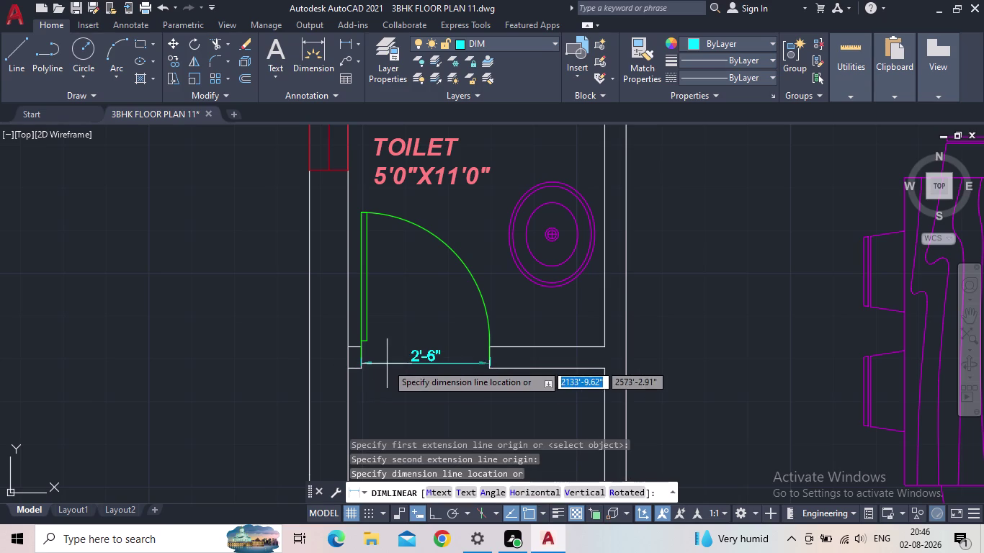
click(386, 364)
scroll(down, 3)
middle_drag(485, 378, 387, 311)
scroll(down, 3)
middle_drag(406, 343, 408, 328)
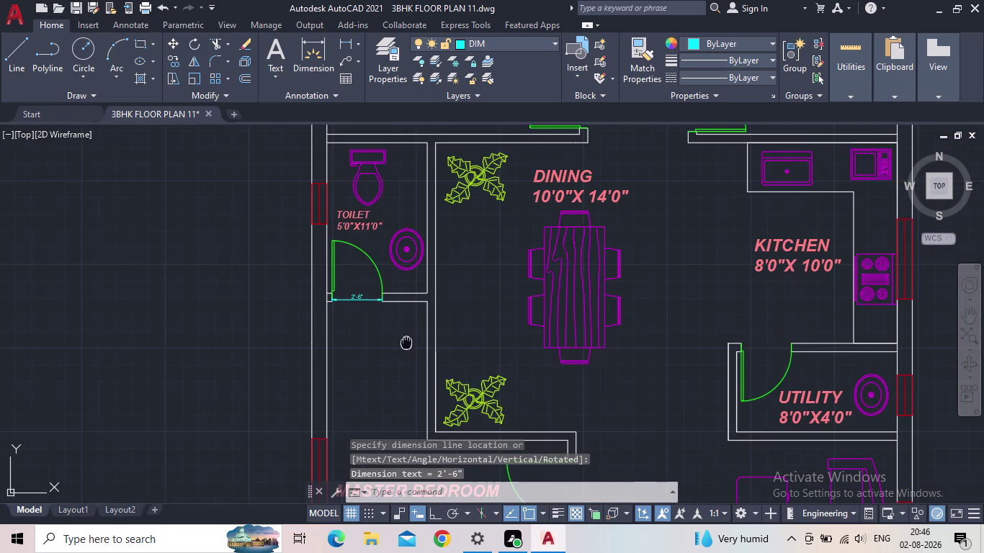
middle_drag(408, 328, 330, 244)
scroll(up, 3)
Dimension the master bedroom window at 4'.
key(space)
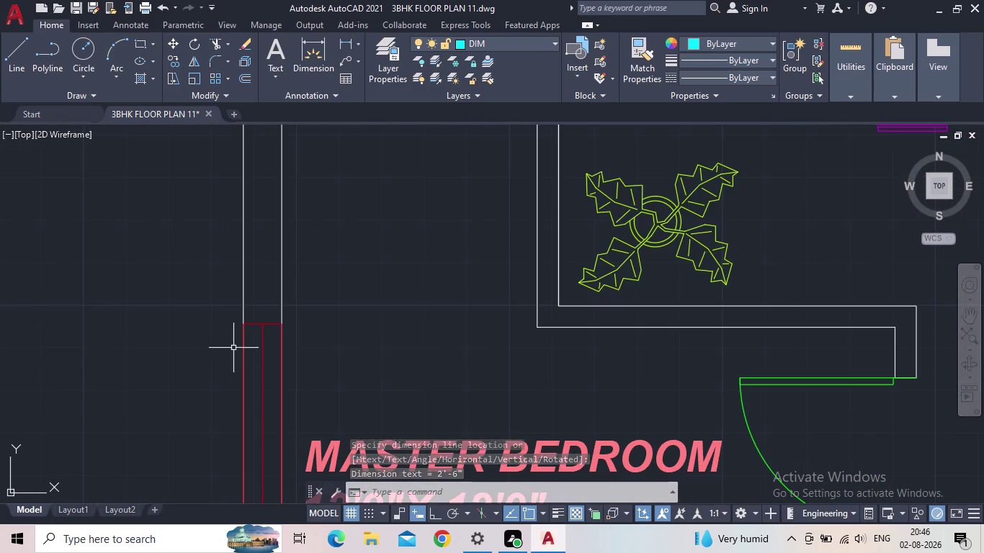
click(245, 324)
middle_drag(259, 373, 277, 248)
scroll(down, 3)
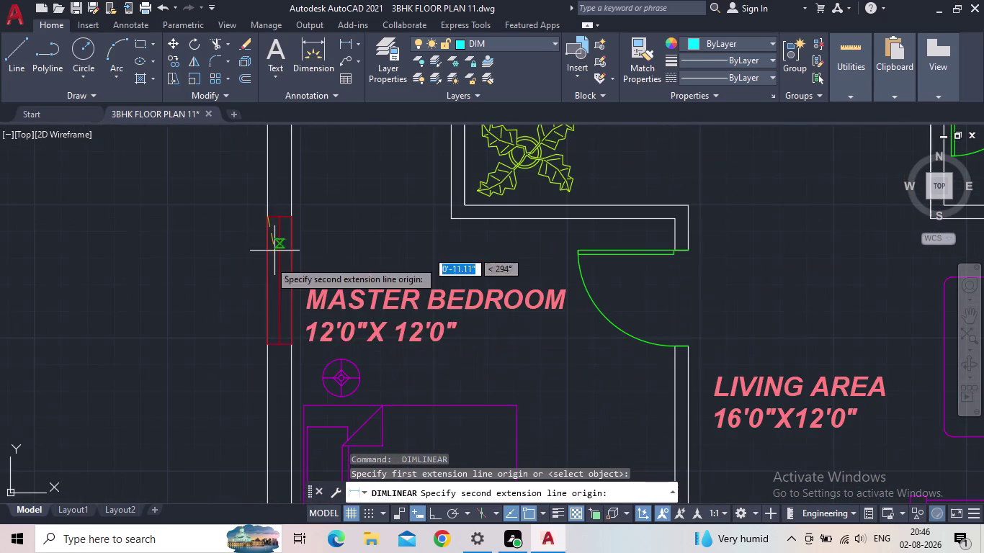
click(265, 346)
click(243, 341)
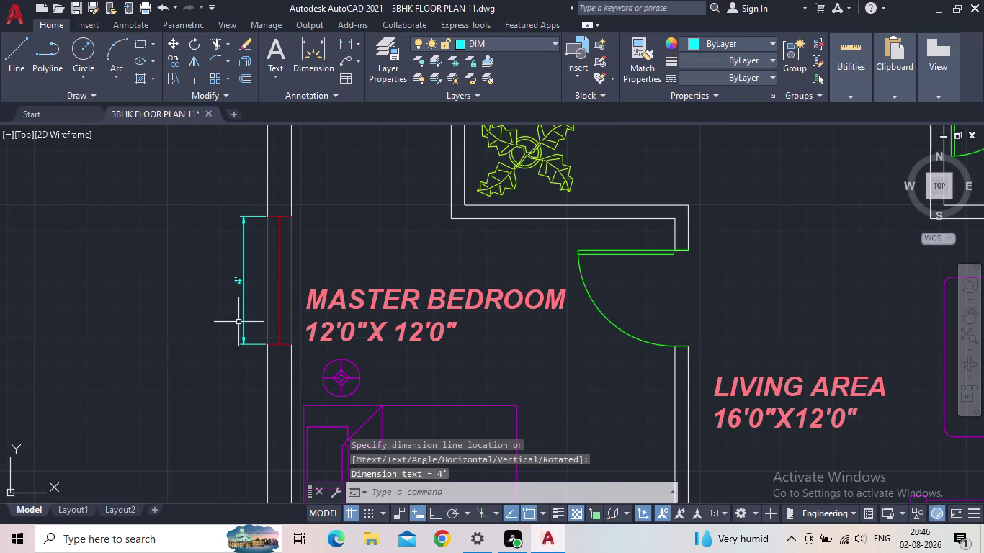
middle_drag(218, 310, 195, 309)
scroll(down, 3)
middle_drag(215, 327, 202, 305)
scroll(up, 3)
middle_drag(269, 329, 235, 271)
scroll(down, 3)
scroll(up, 3)
scroll(up, 3)
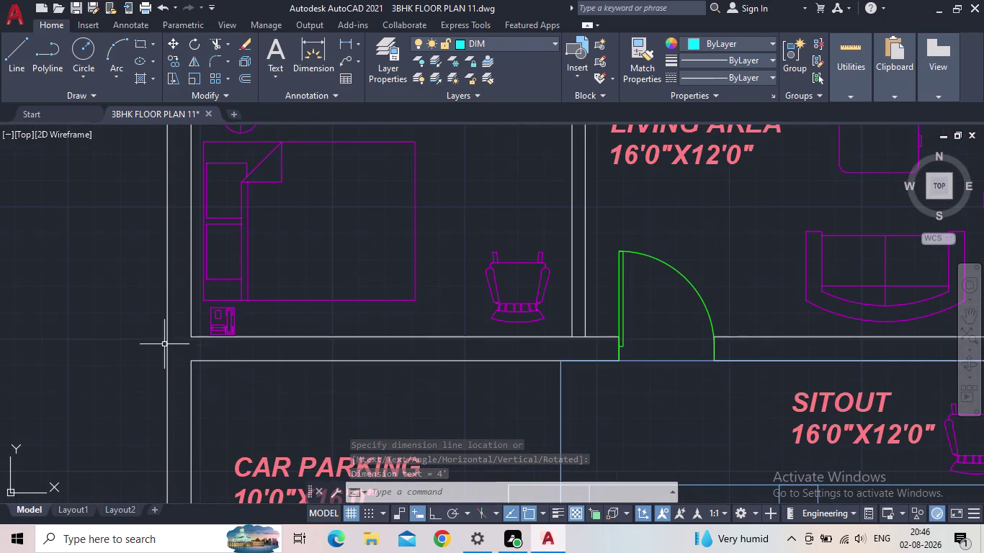
scroll(down, 3)
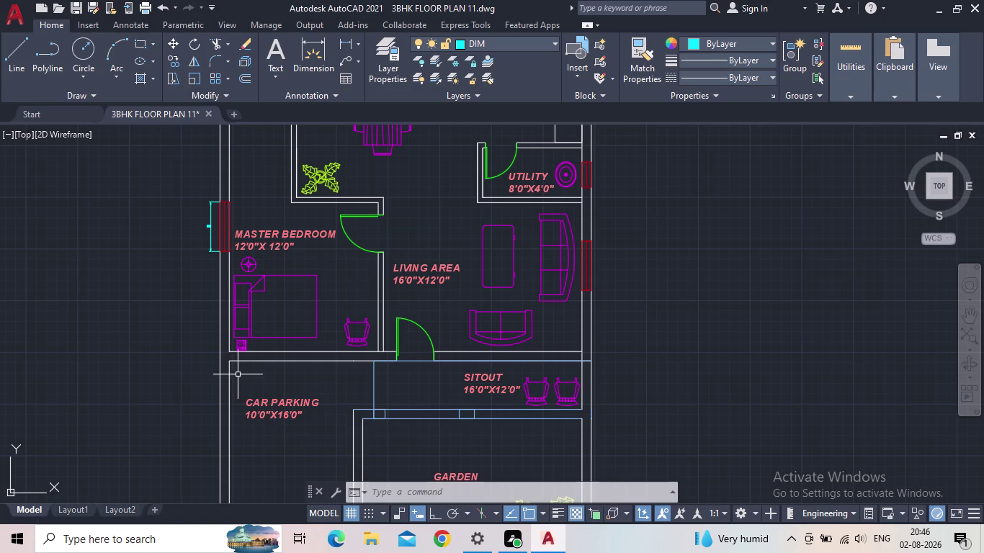
Dimension the master bedroom's lower wall at 12', placed below the wall.
key(space)
scroll(up, 3)
click(238, 352)
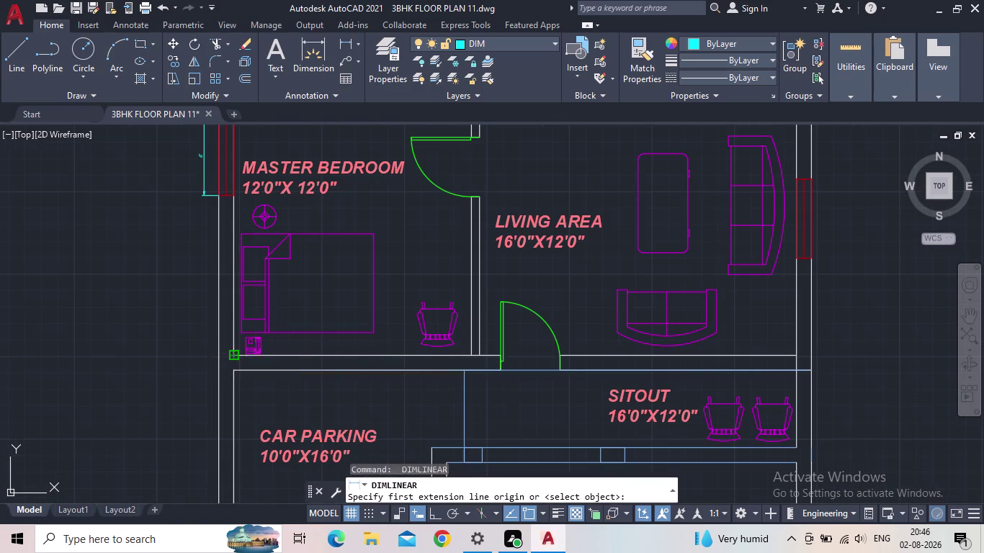
click(469, 355)
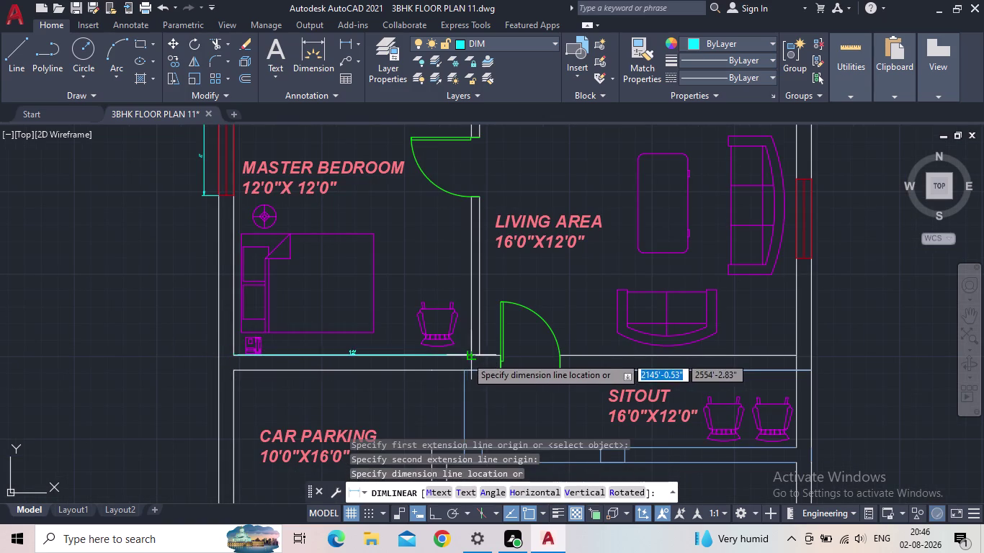
middle_drag(452, 388, 461, 385)
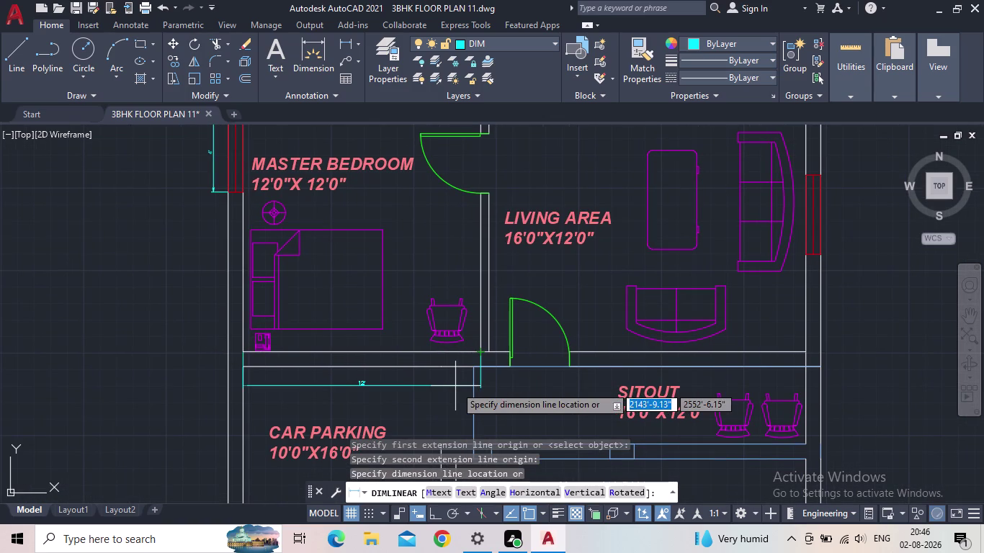
click(455, 386)
middle_drag(536, 385, 335, 385)
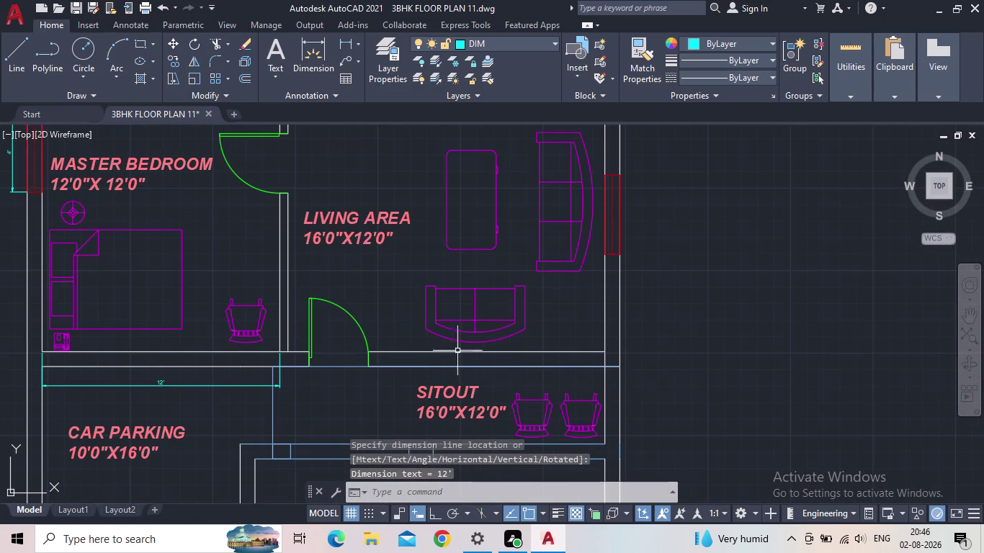
Dimension the living area's right wall at 12'.
key(space)
middle_drag(548, 351, 433, 420)
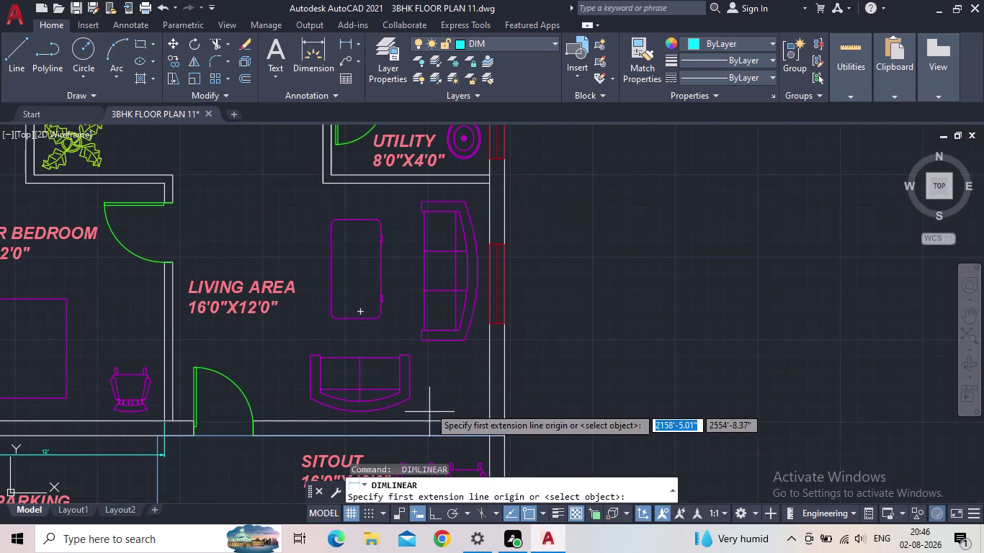
click(486, 421)
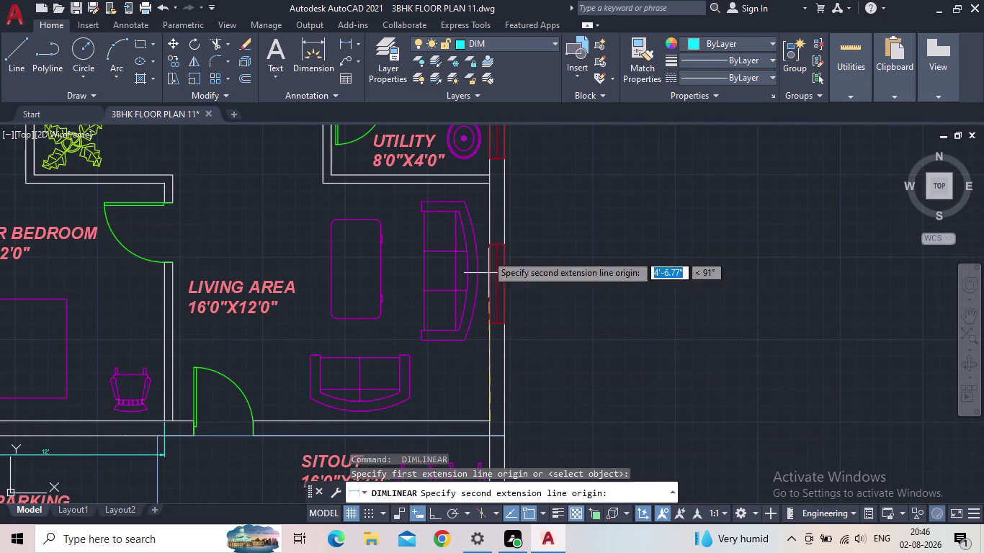
click(489, 185)
scroll(up, 3)
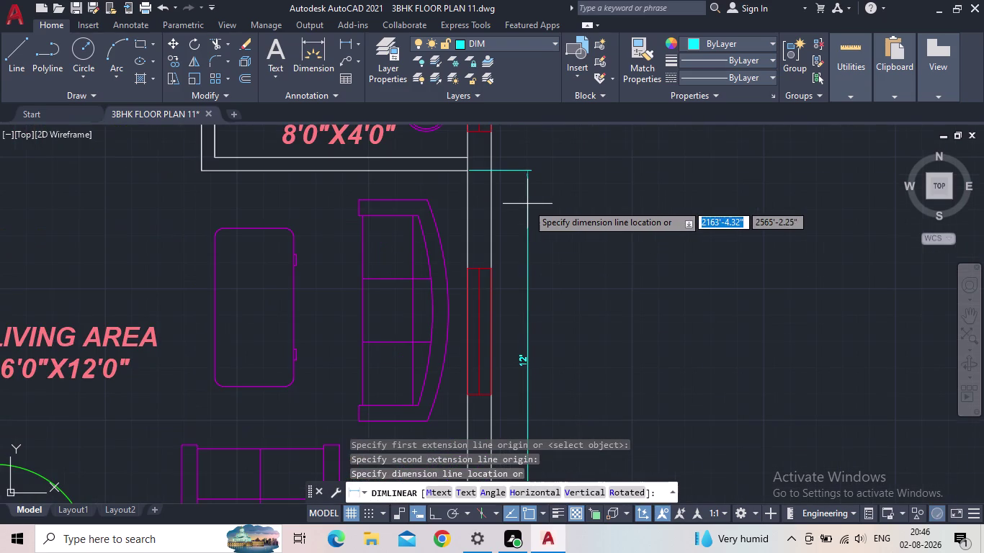
click(543, 208)
scroll(down, 3)
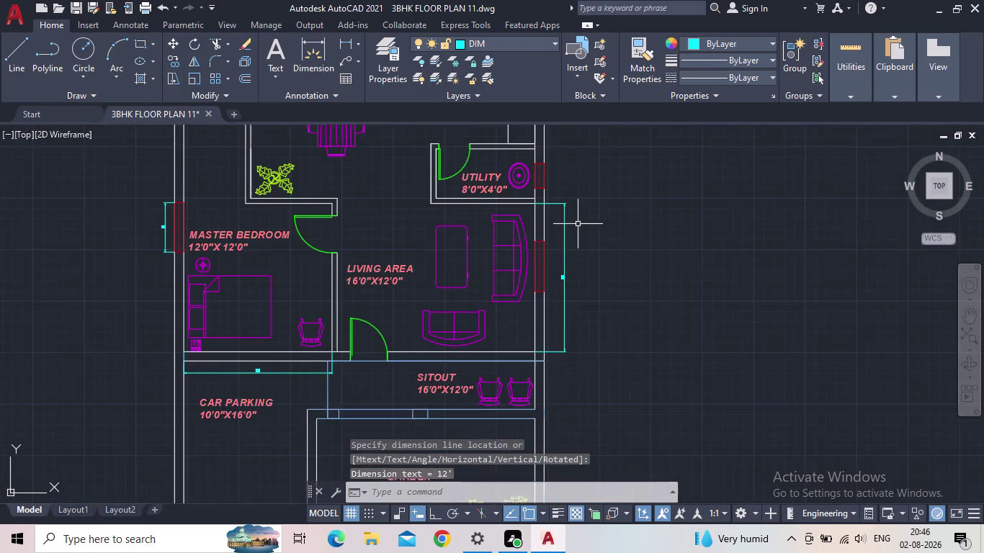
Dimension the utility window at 2'.
middle_drag(577, 224, 537, 358)
key(space)
scroll(up, 3)
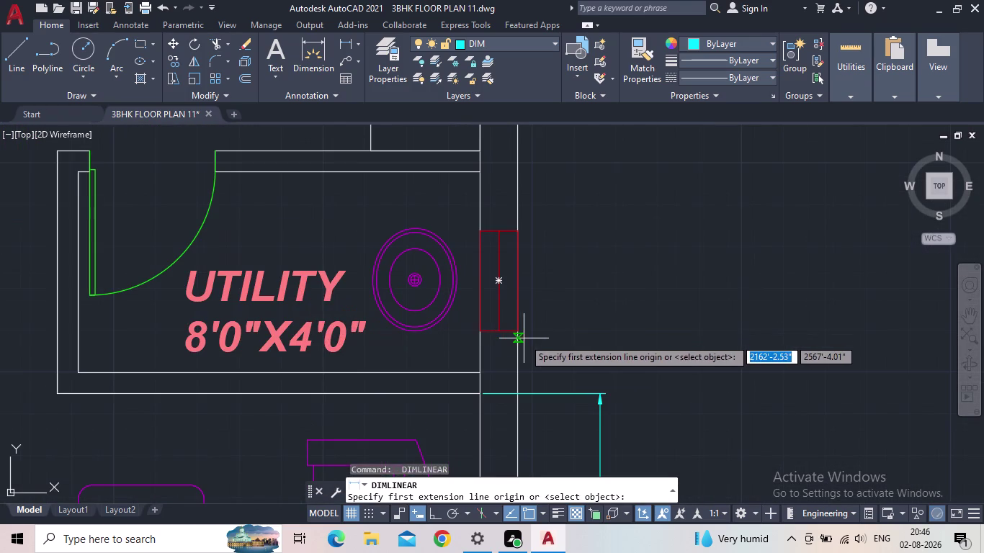
click(518, 333)
click(515, 231)
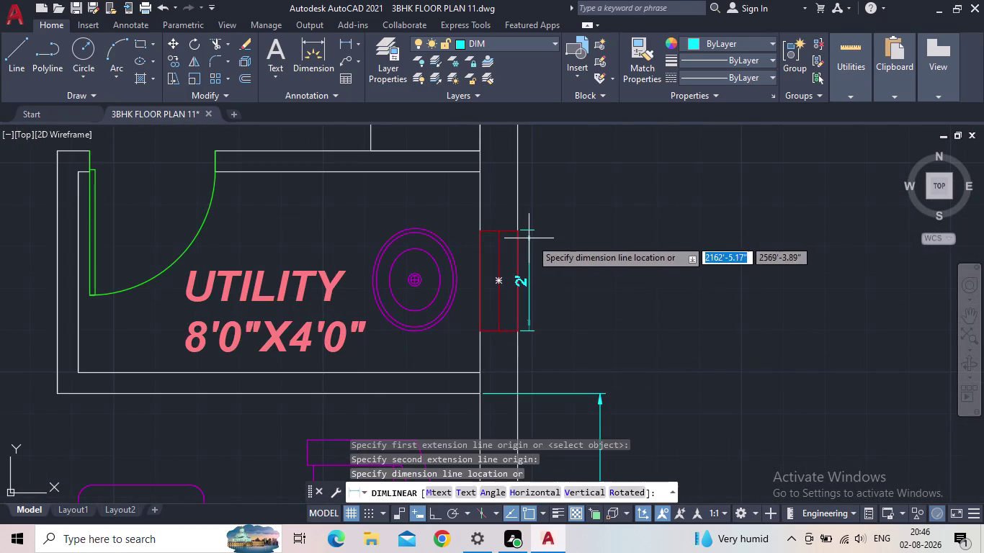
click(532, 239)
Start repositioning the 2' window dimension's text, then cancel the move.
middle_drag(576, 251, 566, 281)
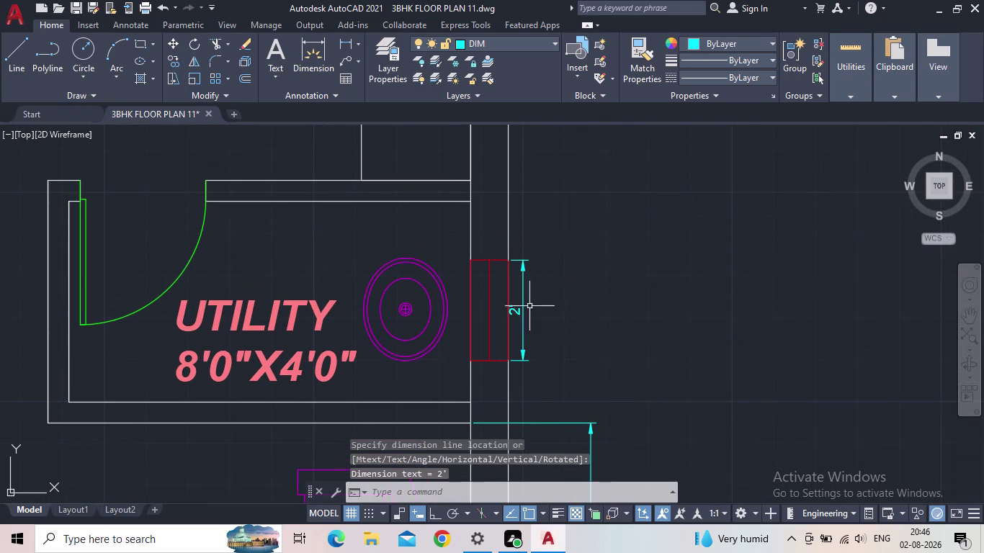
click(522, 309)
scroll(up, 3)
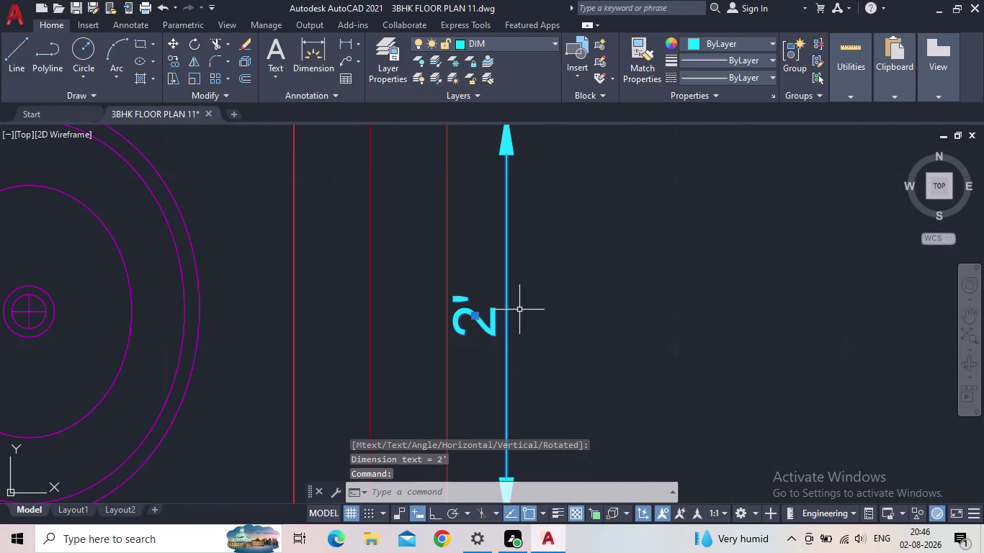
click(474, 314)
click(543, 316)
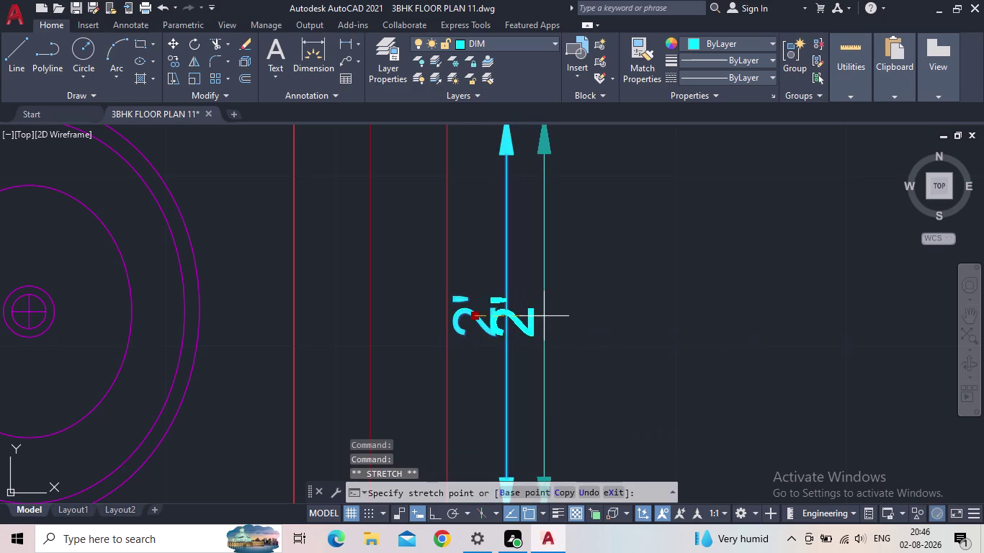
scroll(down, 3)
scroll(down, 3)
key(Escape)
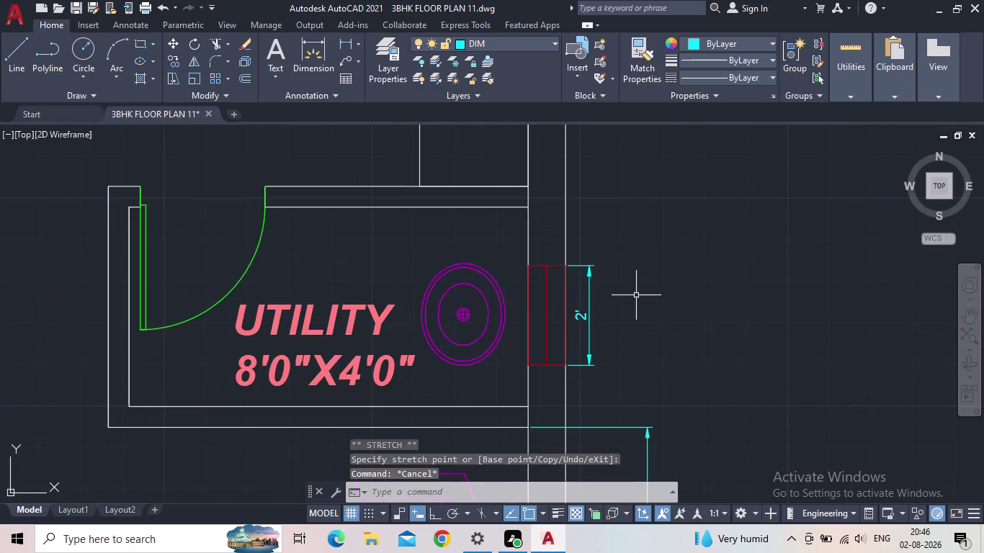
Place a 10' dimension along the kitchen's left wall, beside the dining area.
middle_drag(634, 294, 565, 375)
scroll(down, 3)
key(space)
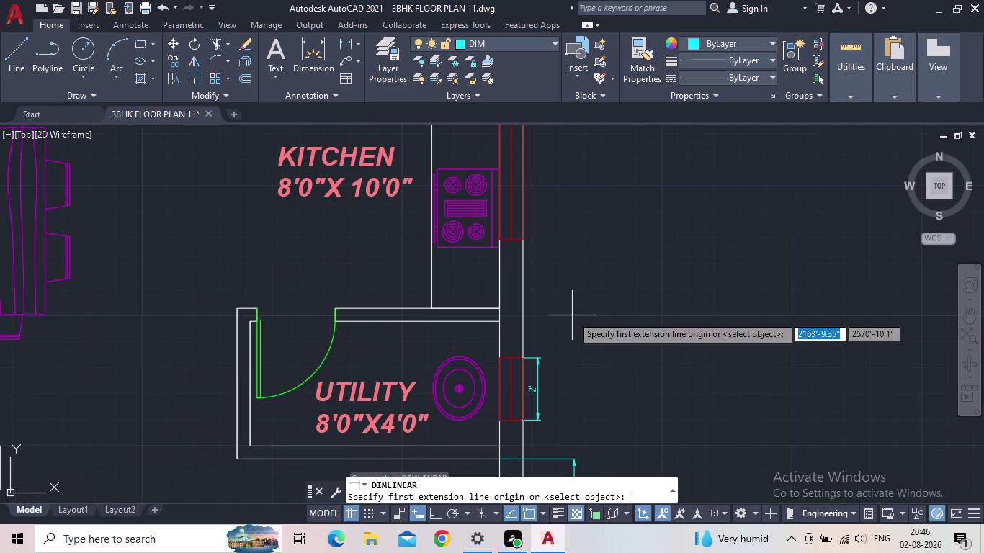
middle_drag(560, 298, 562, 375)
scroll(down, 3)
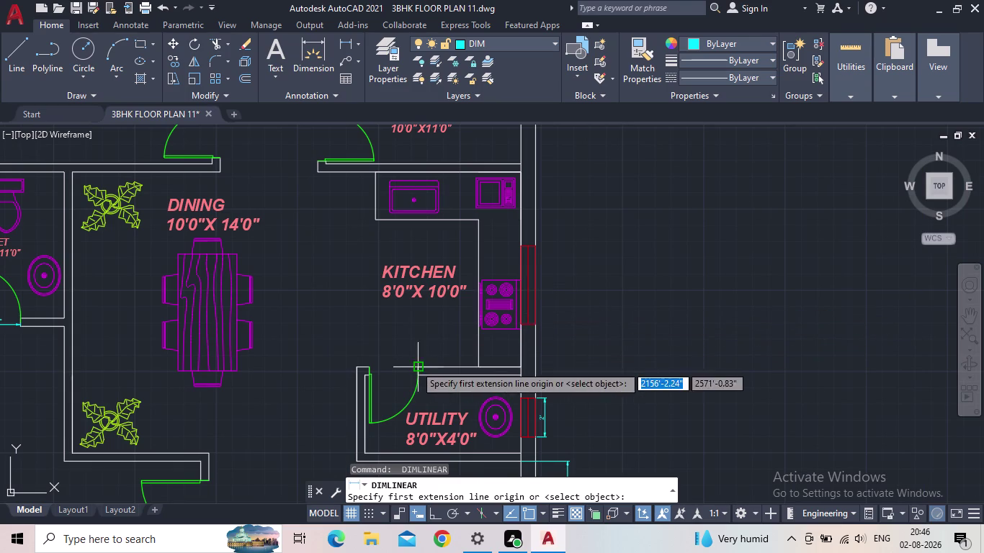
click(353, 368)
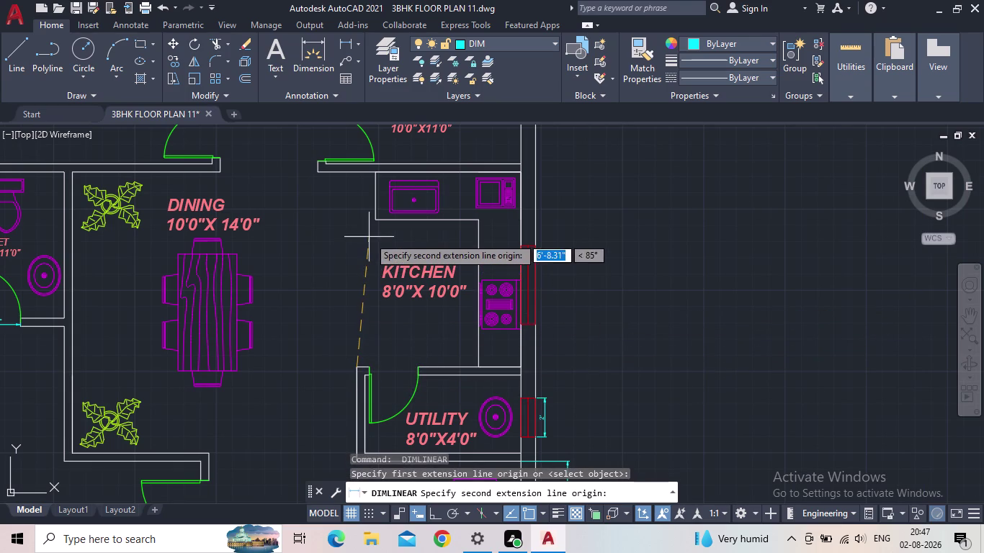
click(433, 513)
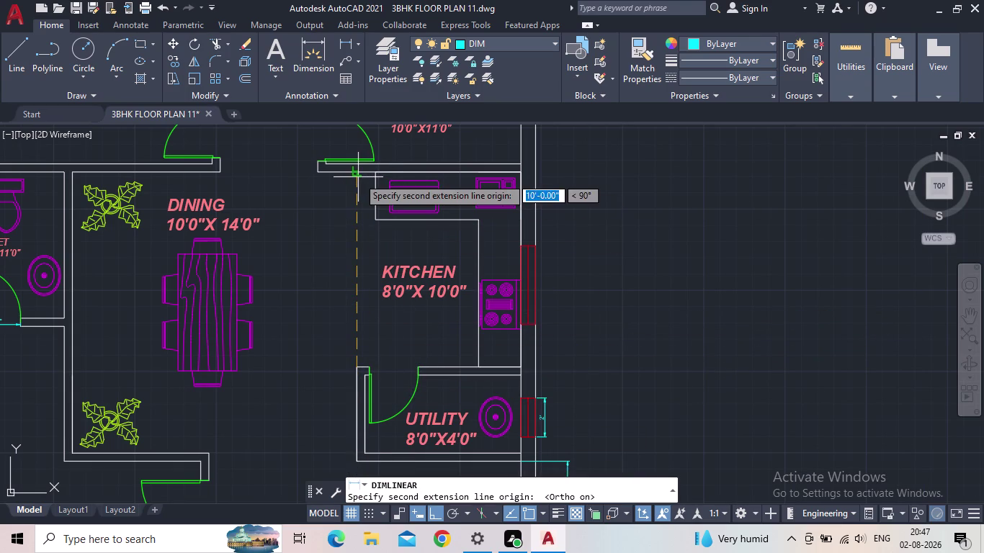
click(358, 177)
scroll(up, 3)
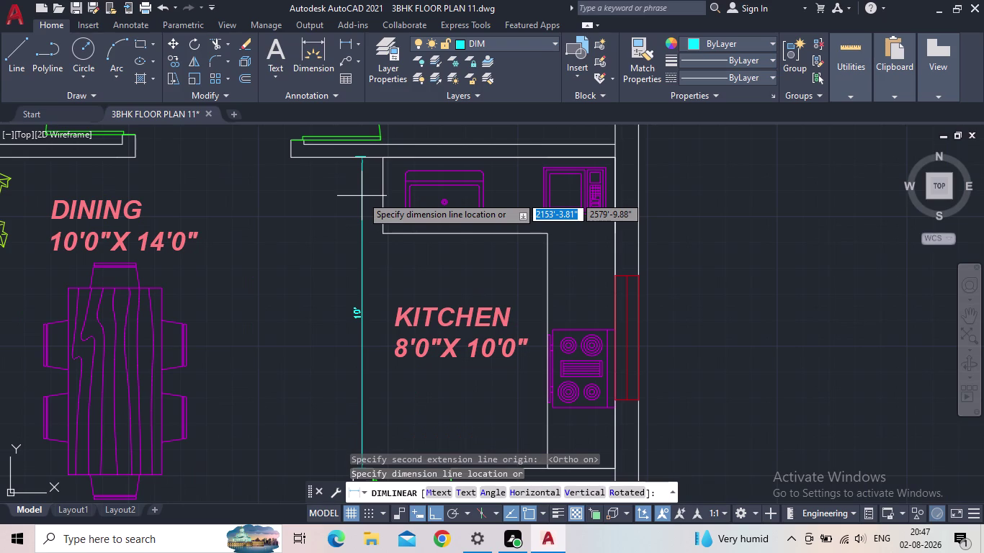
scroll(down, 3)
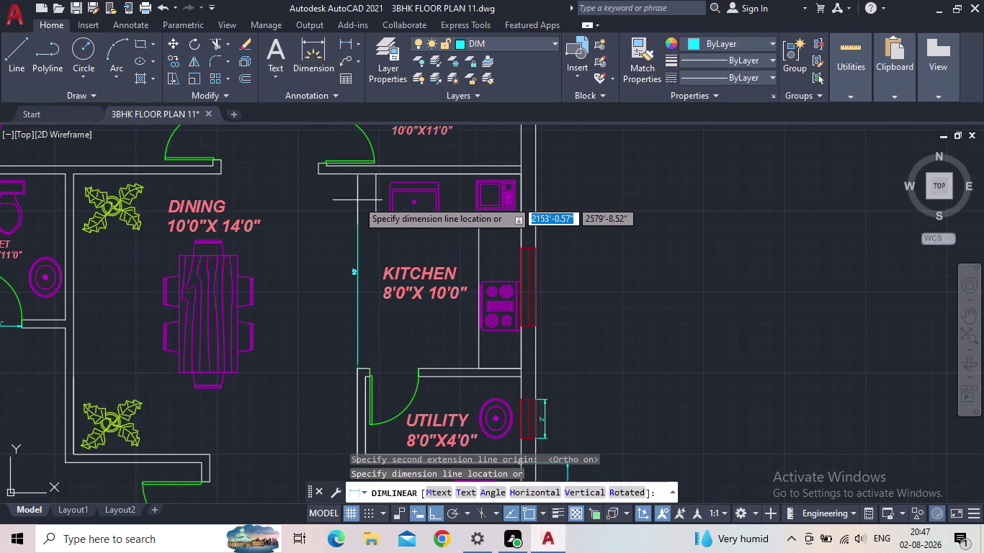
click(357, 201)
Start a dimension between the kitchen's lower-left and lower-right corners.
middle_click(319, 278)
scroll(up, 3)
middle_drag(345, 275, 313, 247)
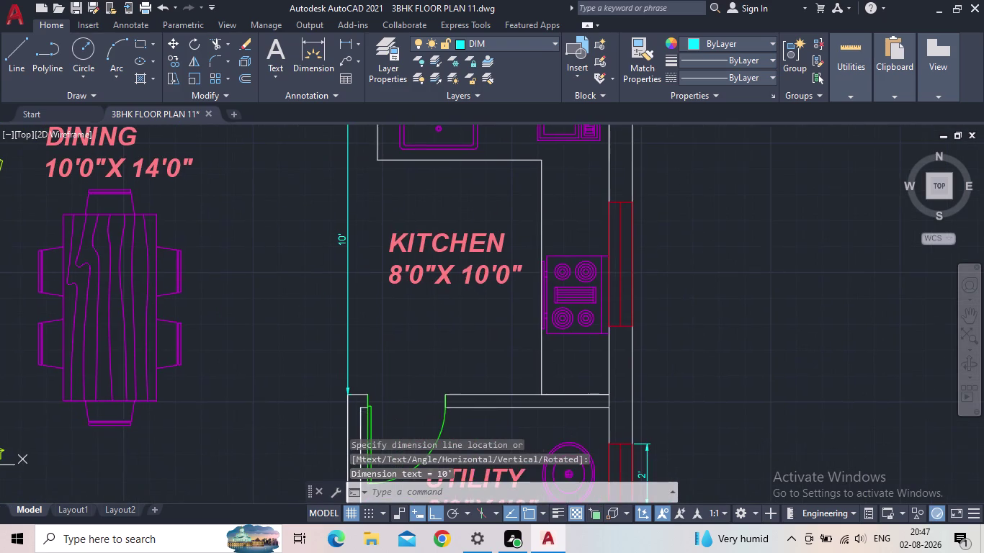
scroll(down, 3)
middle_drag(343, 286, 386, 325)
key(space)
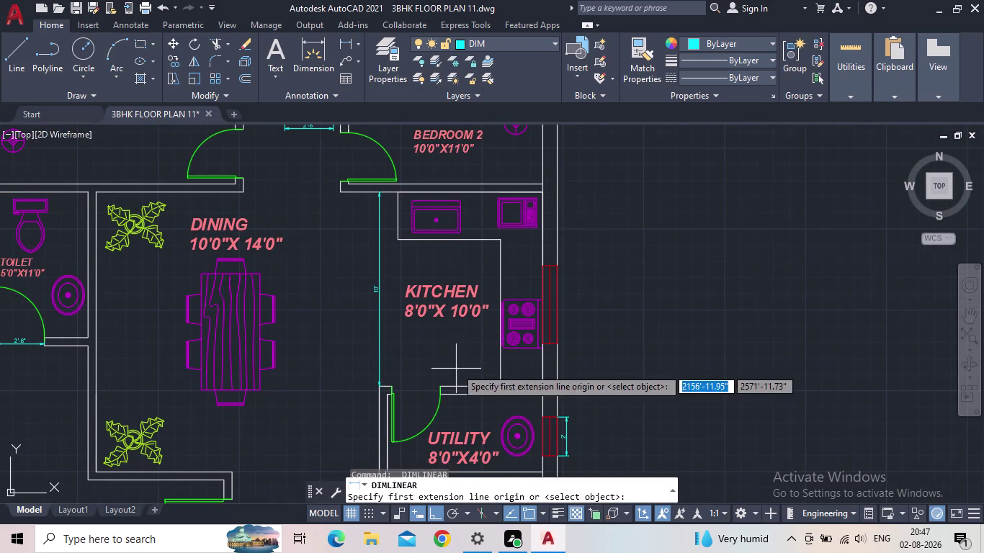
scroll(up, 3)
click(386, 393)
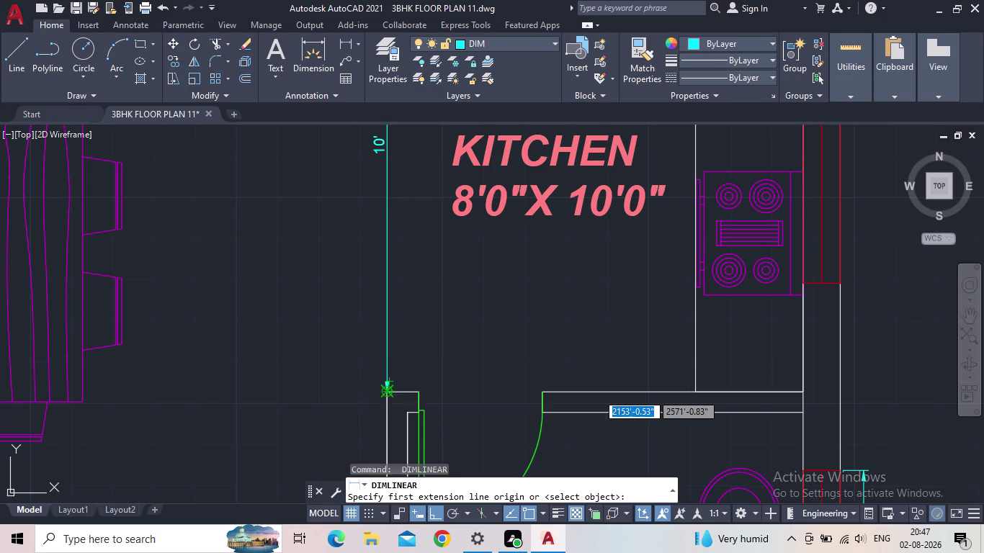
click(799, 391)
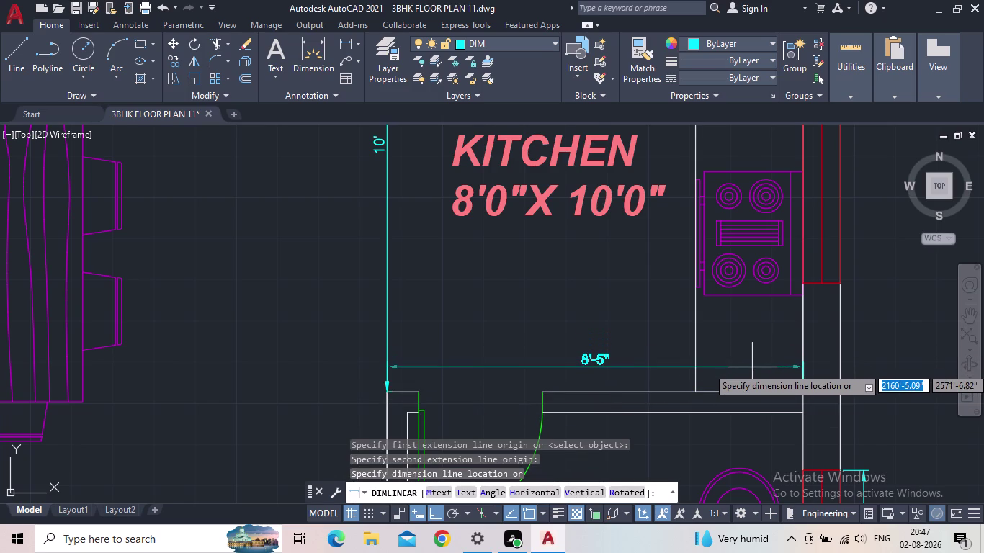
Discard the unwanted 8'-5" lower-wall dimension.
scroll(down, 3)
scroll(down, 3)
middle_drag(749, 380, 749, 385)
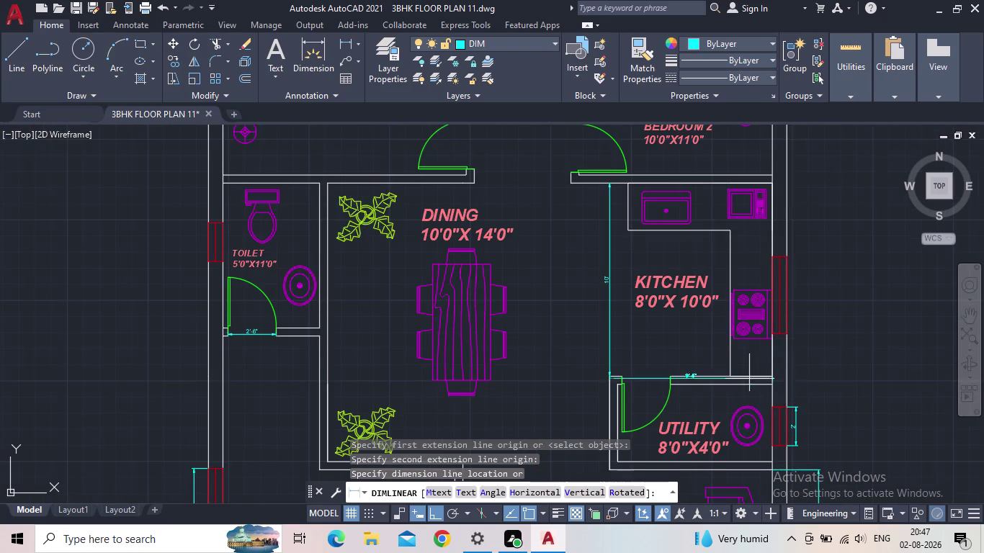
middle_drag(749, 384, 748, 395)
scroll(up, 3)
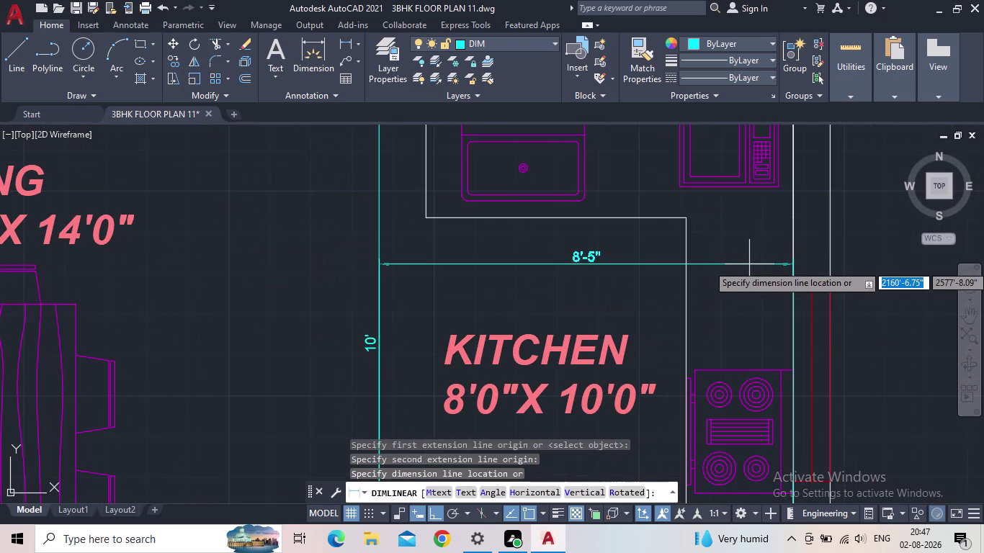
key(Escape)
Start a dimension on the kitchen's top wall and cancel it.
scroll(down, 3)
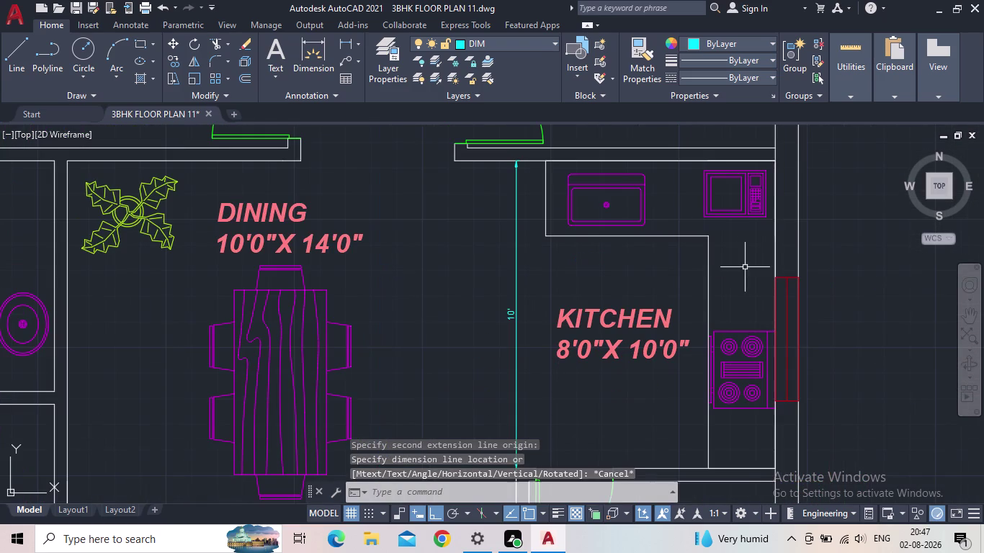
middle_drag(748, 268, 677, 349)
key(space)
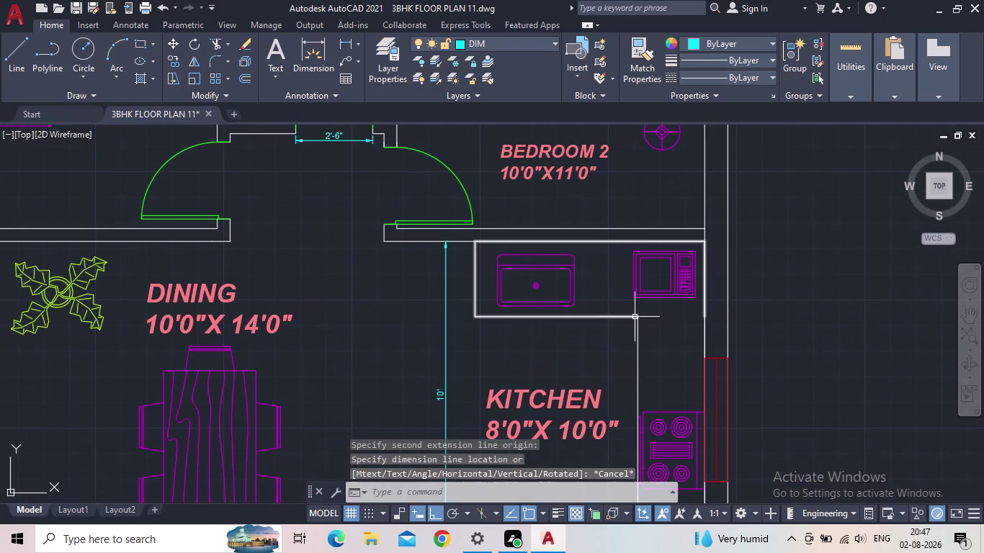
click(704, 243)
click(470, 244)
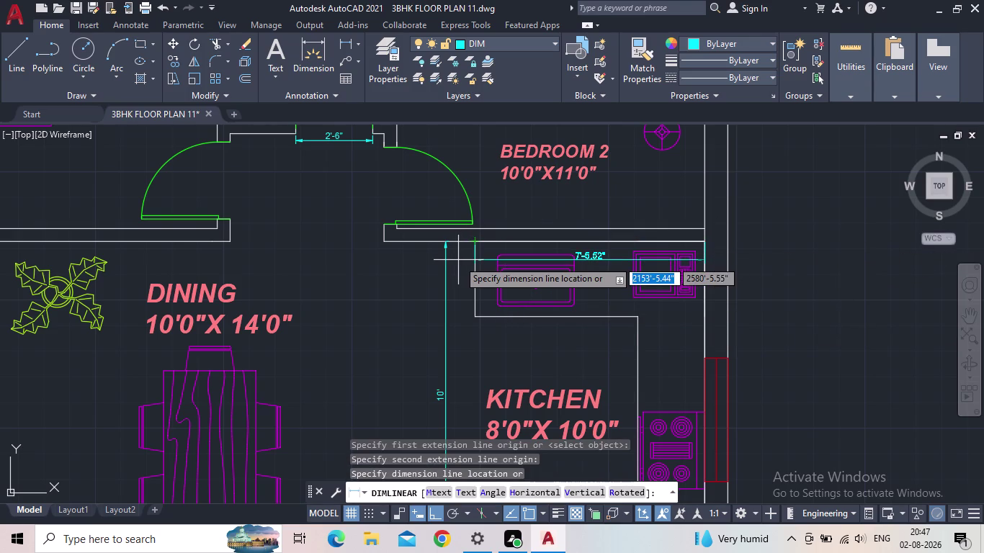
key(Escape)
scroll(down, 3)
middle_click(489, 281)
scroll(down, 3)
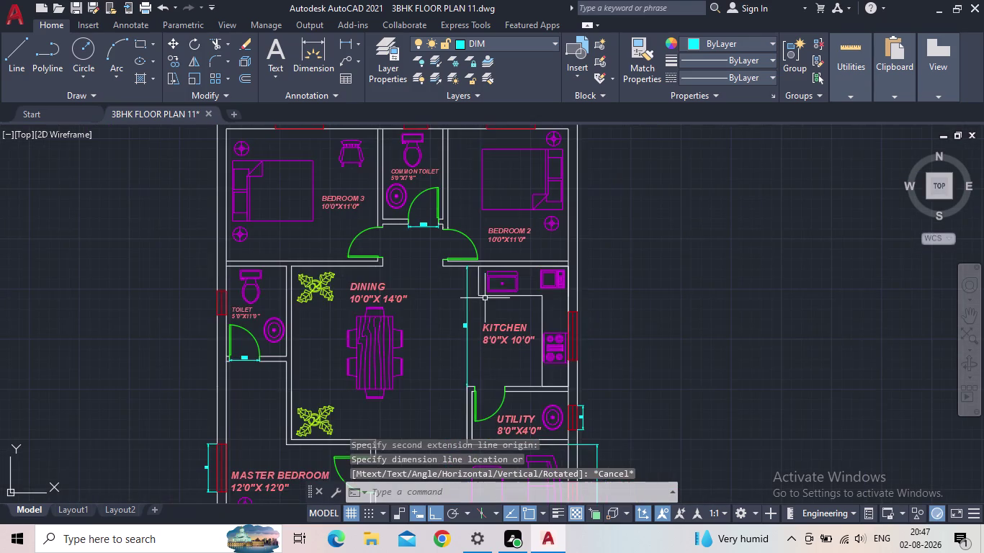
middle_drag(493, 319, 455, 285)
scroll(up, 3)
Twice pick both ends of the utility wall, cancelling each attempt.
key(space)
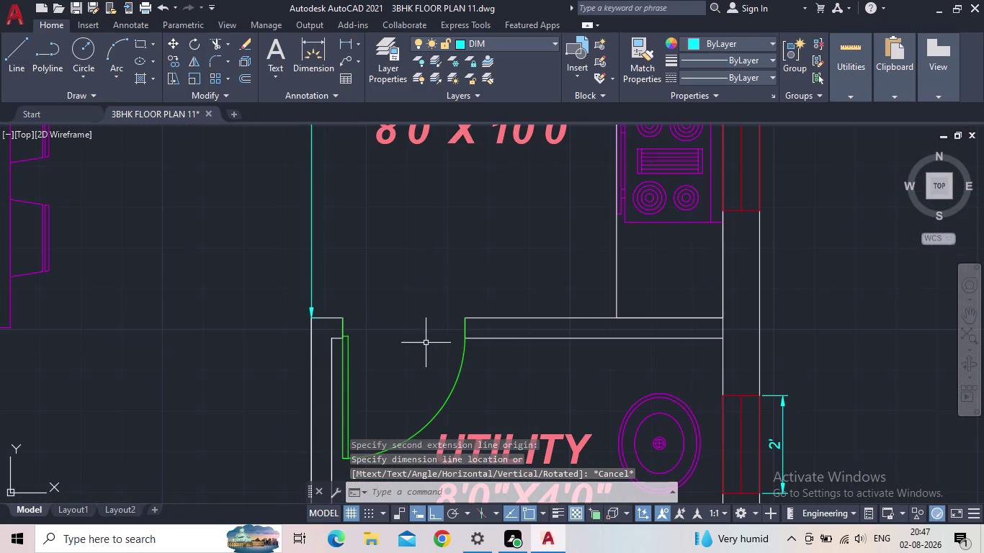
click(345, 319)
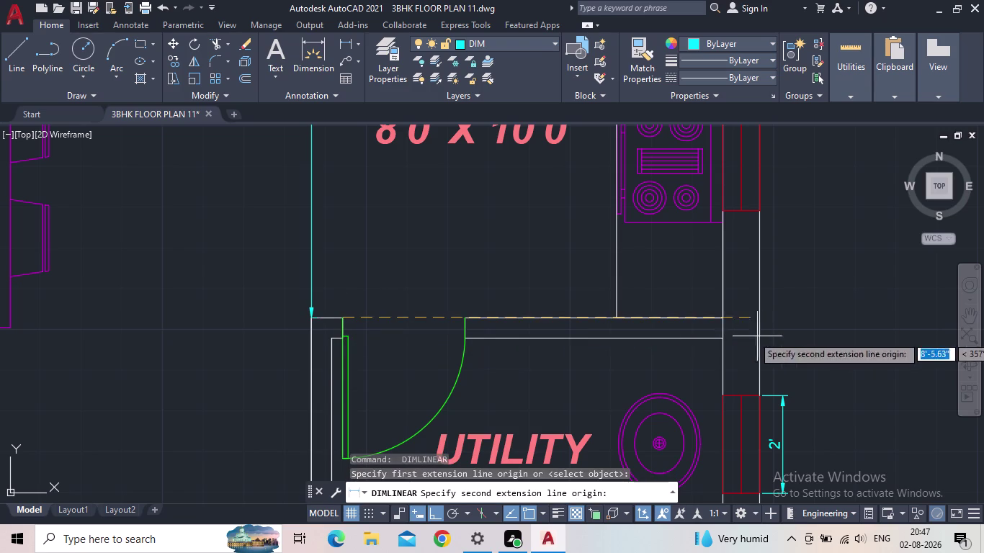
click(722, 324)
key(Escape)
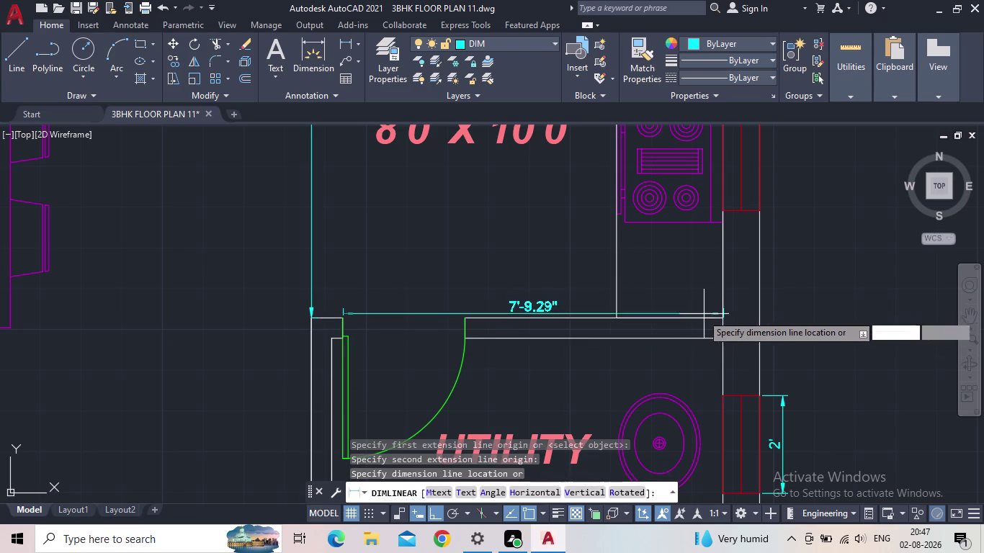
key(space)
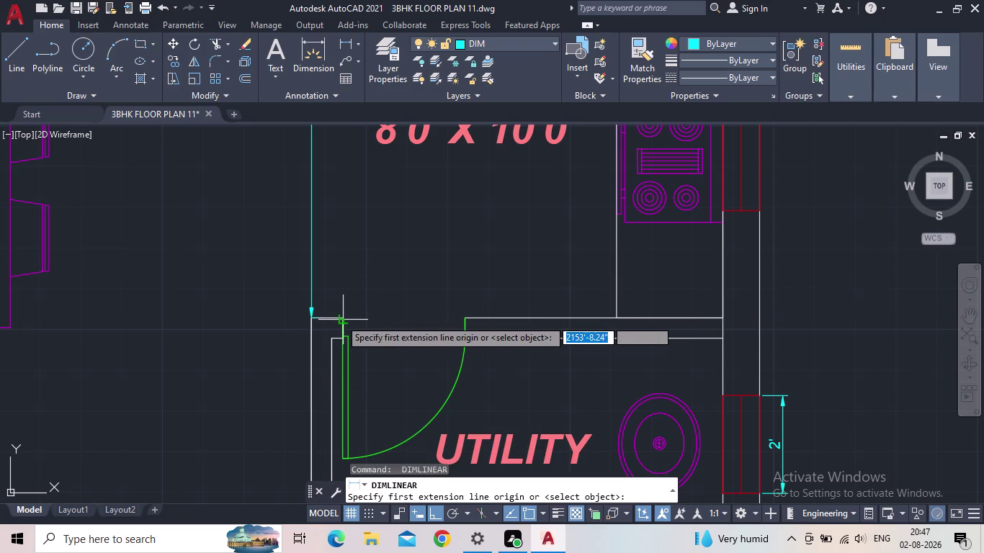
click(340, 319)
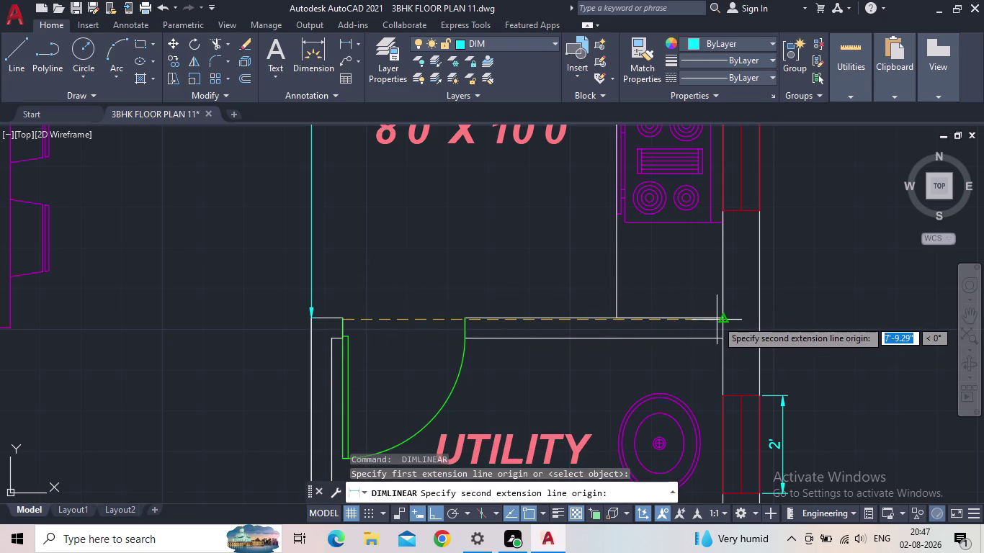
click(718, 318)
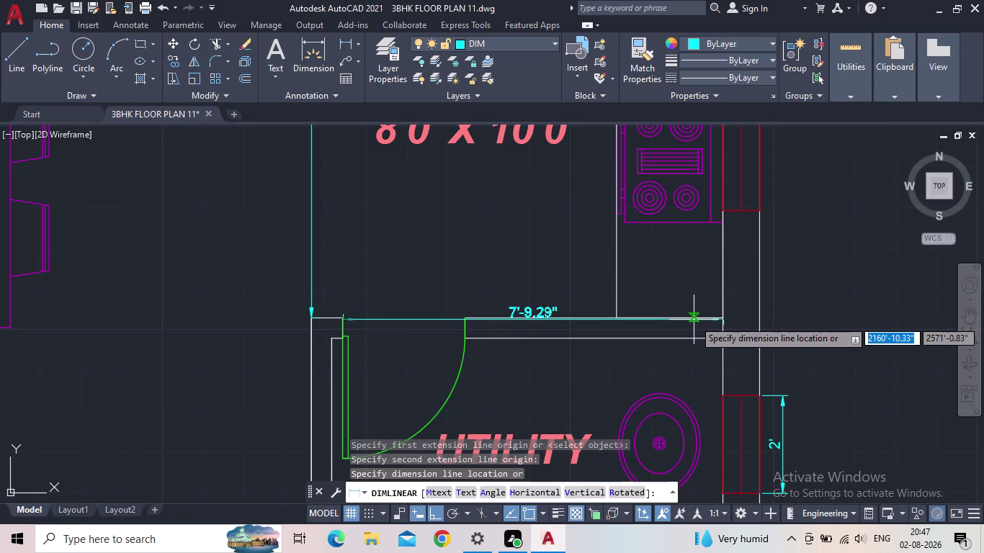
key(Escape)
Pick the utility wall's right end and door-jamb end, then cancel again.
click(348, 49)
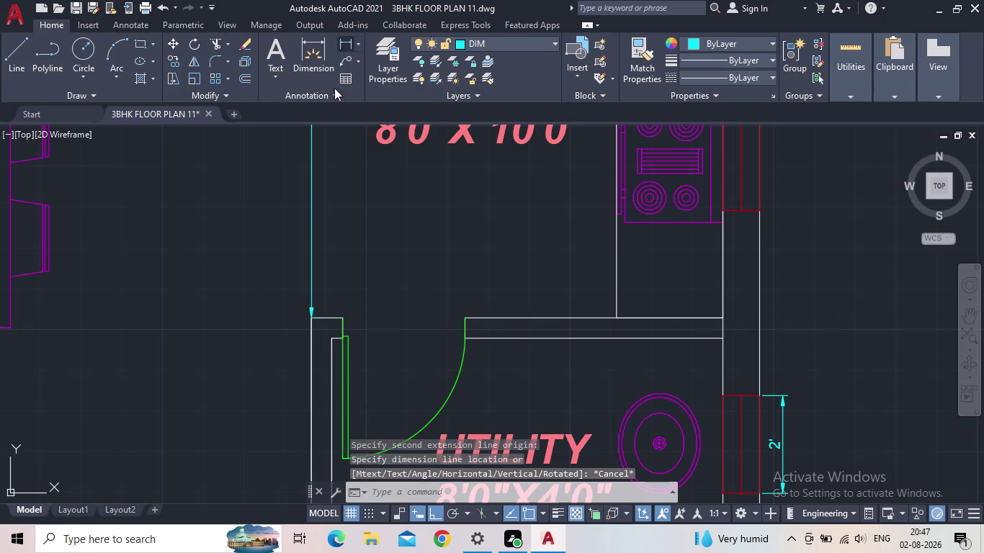
scroll(up, 3)
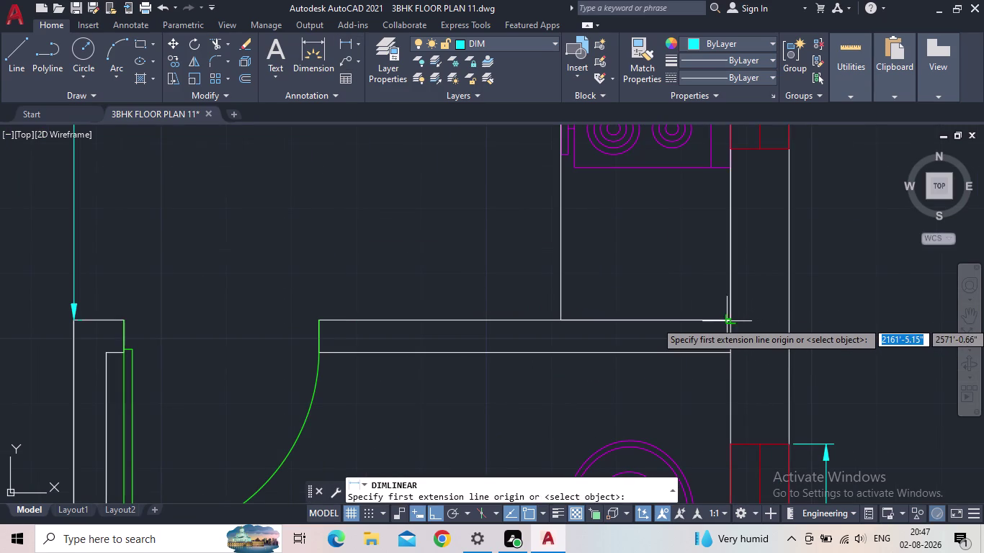
scroll(up, 3)
click(733, 321)
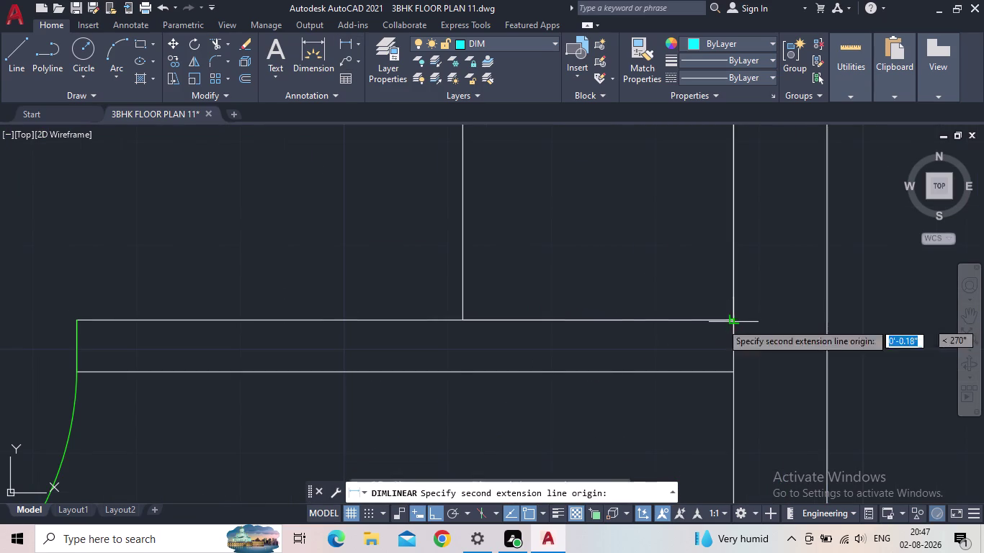
middle_drag(414, 325, 842, 319)
scroll(down, 3)
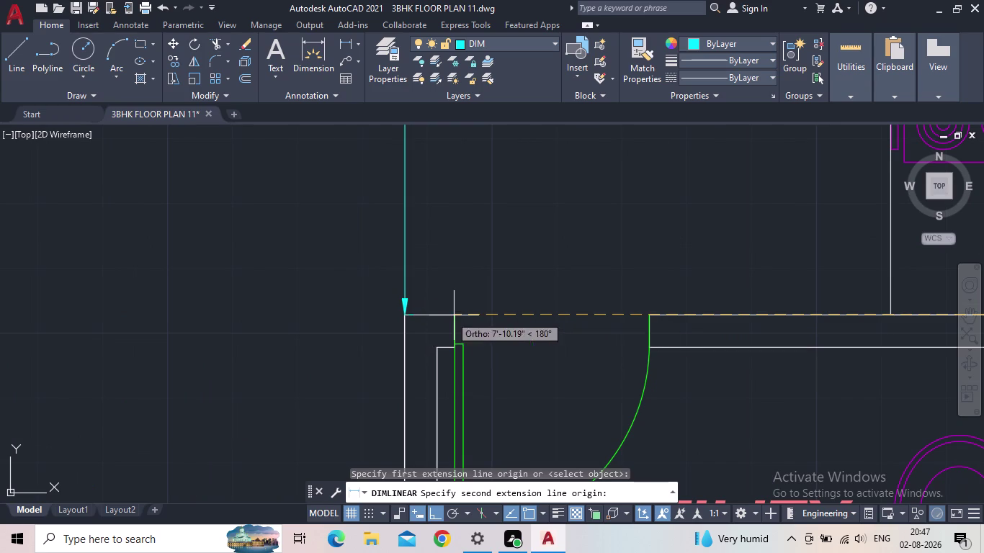
click(455, 315)
scroll(up, 3)
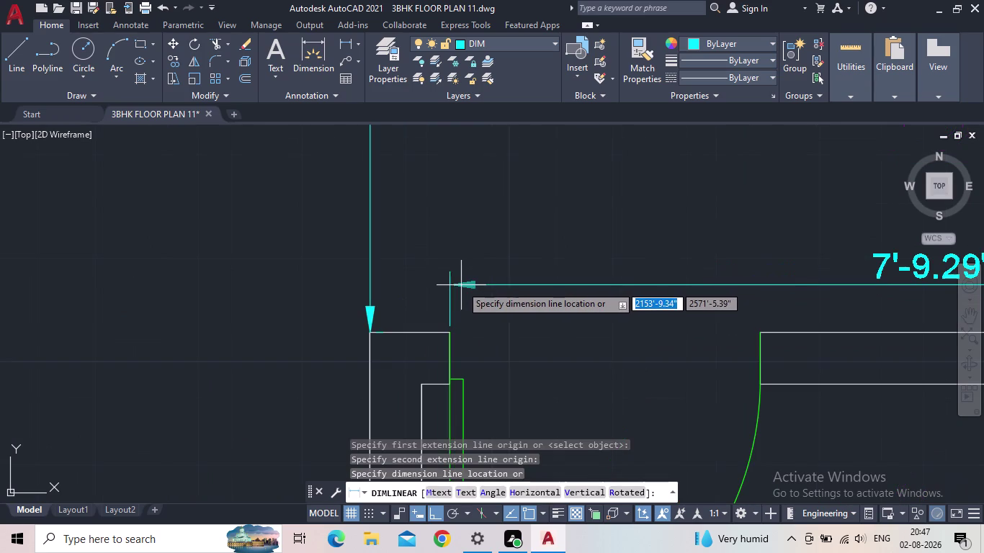
key(Escape)
Begin another linear dimension and pan along the utility wall.
key(space)
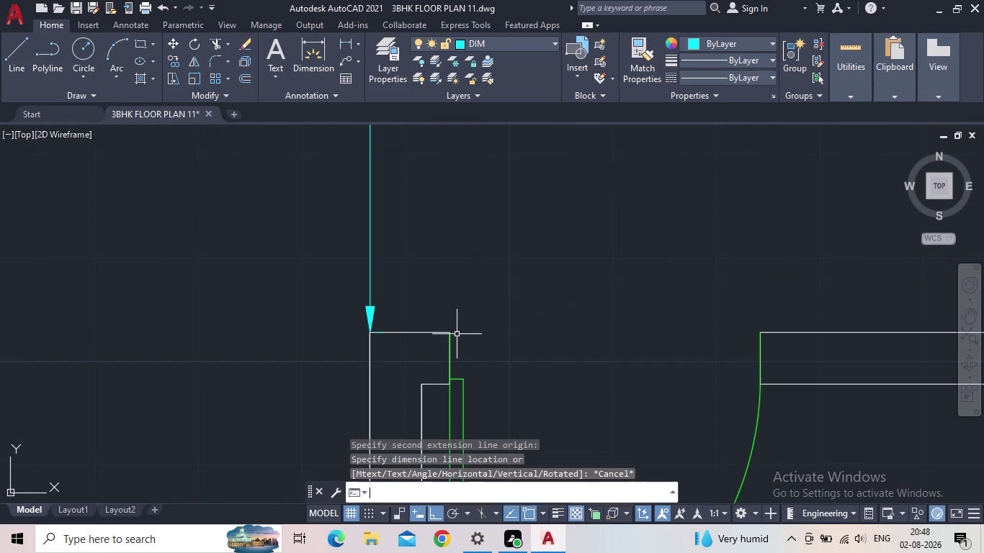
scroll(up, 3)
scroll(up, 3)
scroll(up, 3)
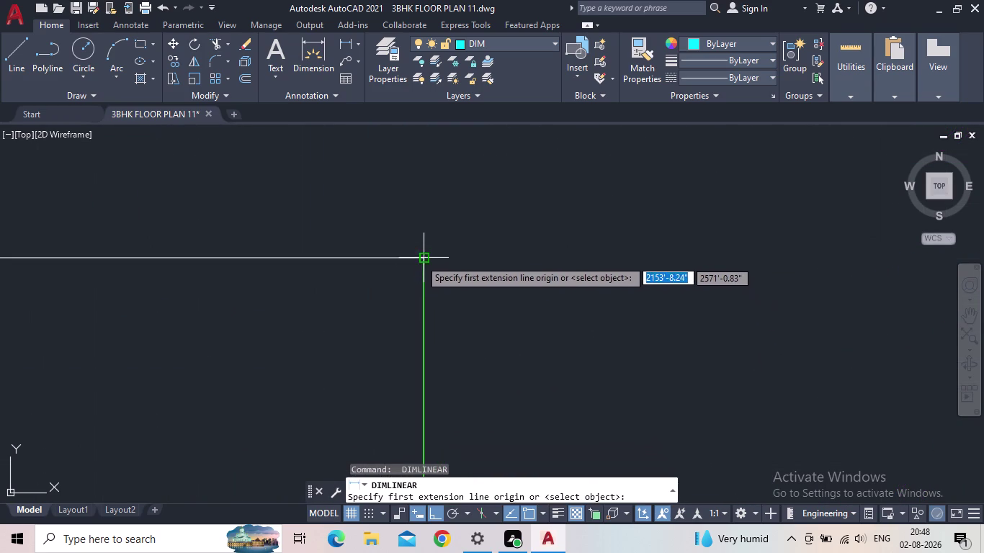
drag(419, 258, 429, 259)
middle_drag(661, 274, 342, 338)
scroll(down, 3)
middle_drag(631, 338, 319, 344)
scroll(down, 3)
middle_click(819, 351)
scroll(up, 3)
middle_drag(822, 350, 780, 356)
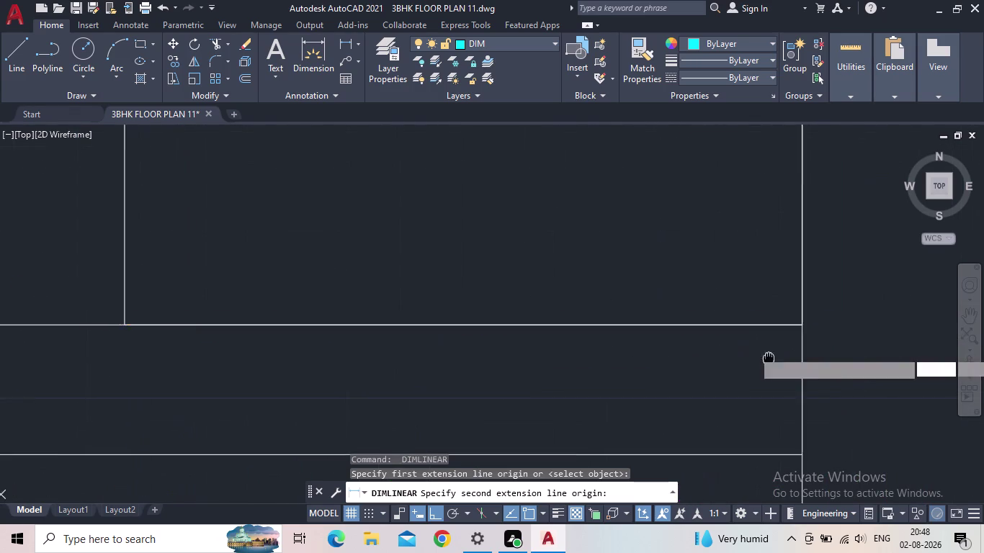
middle_drag(781, 356, 494, 383)
scroll(up, 3)
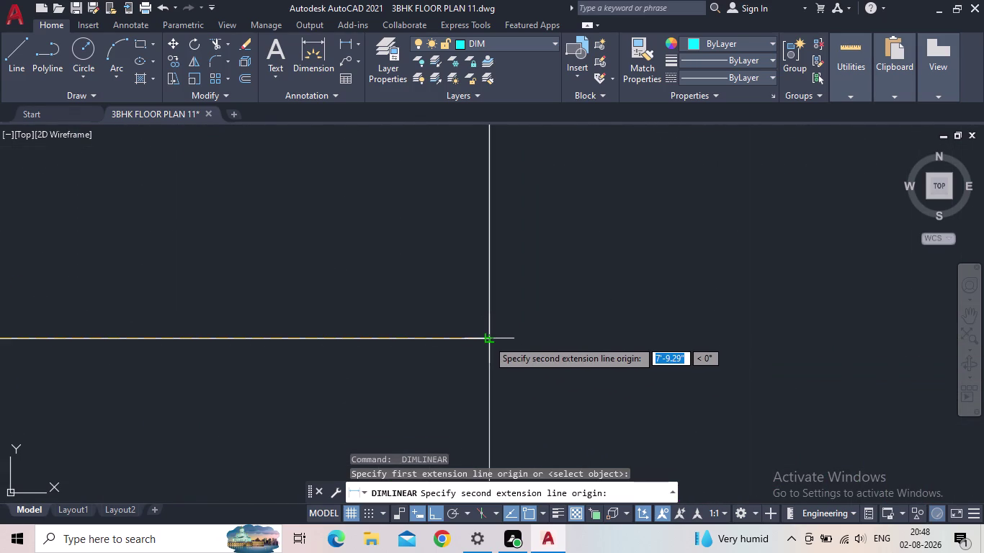
Pick the wall's right end, review the 7'-9.29" dimension, then discard it.
click(488, 340)
scroll(down, 3)
scroll(down, 3)
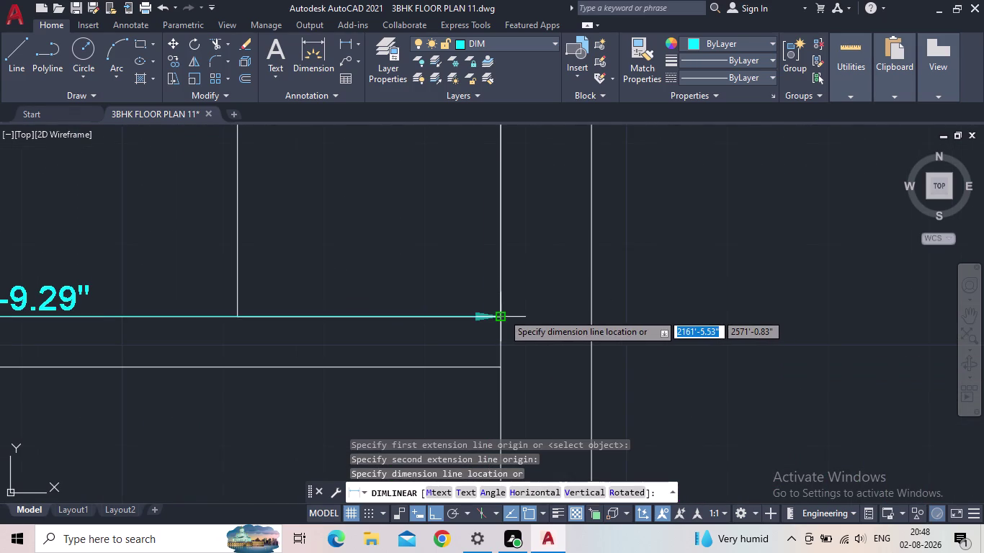
scroll(down, 3)
middle_drag(504, 312, 613, 333)
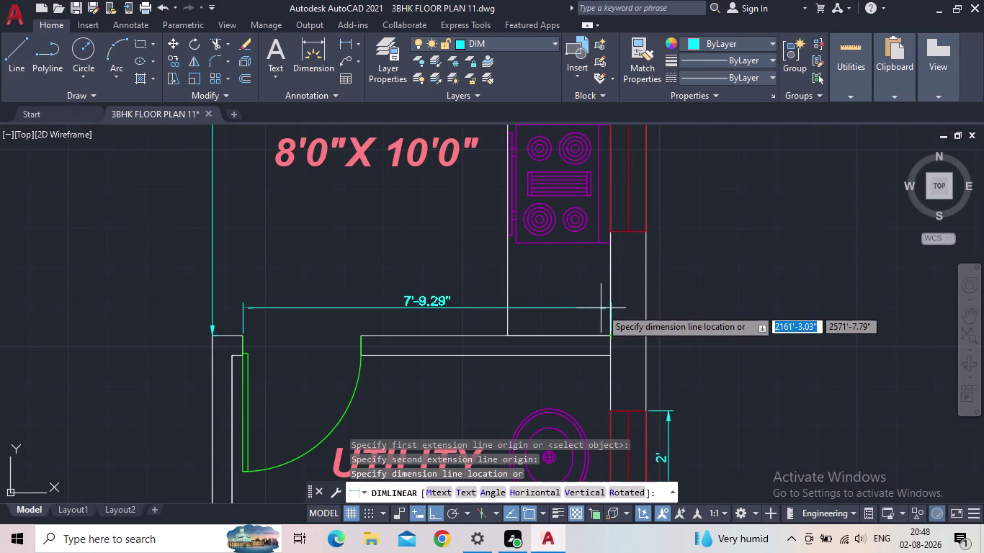
scroll(up, 3)
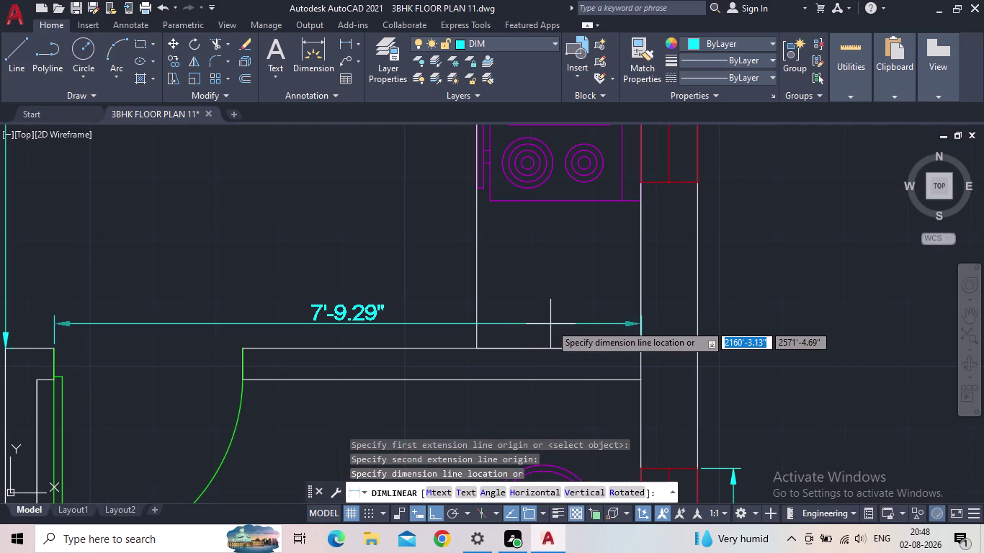
key(Escape)
Pan the view over to the toilet and dining rooms.
scroll(down, 3)
middle_drag(553, 328, 568, 348)
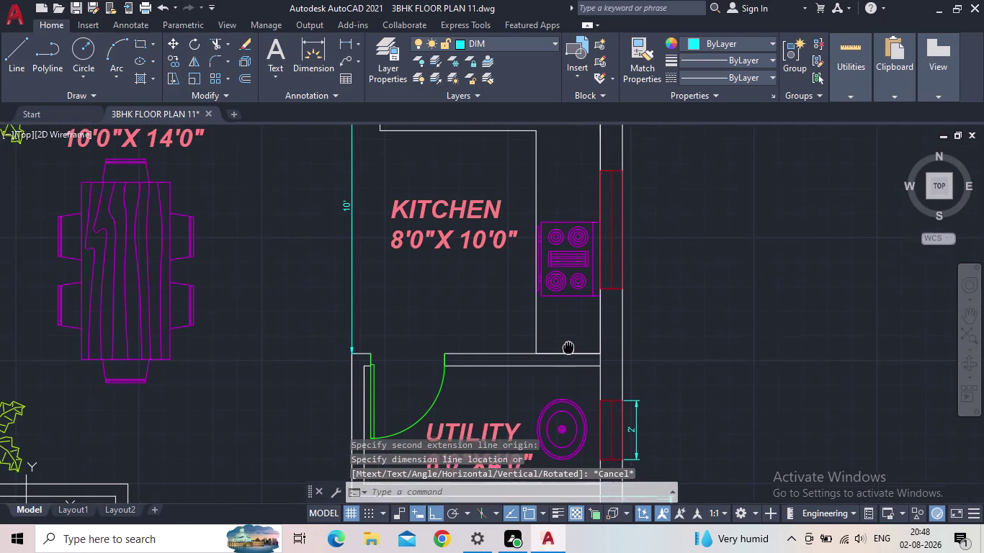
middle_drag(569, 348, 570, 350)
scroll(down, 3)
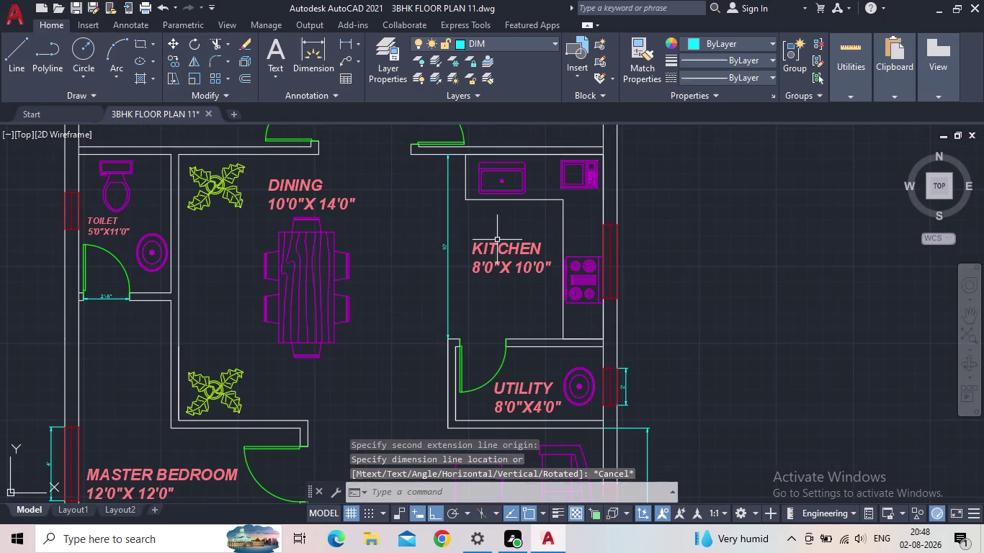
middle_drag(474, 239, 471, 263)
Snap to both ends of the toilet's top wall and place the 5' dimension above it.
key(space)
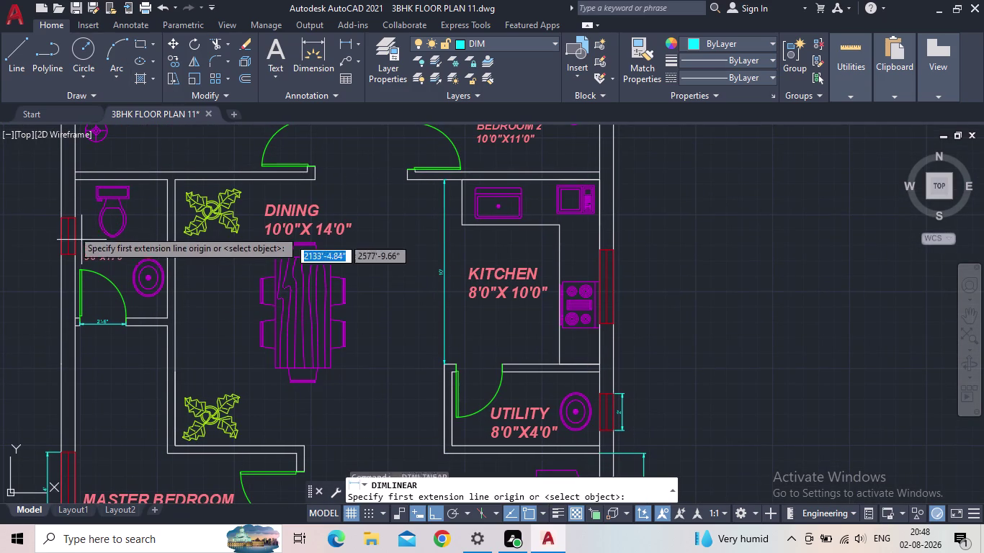
click(74, 182)
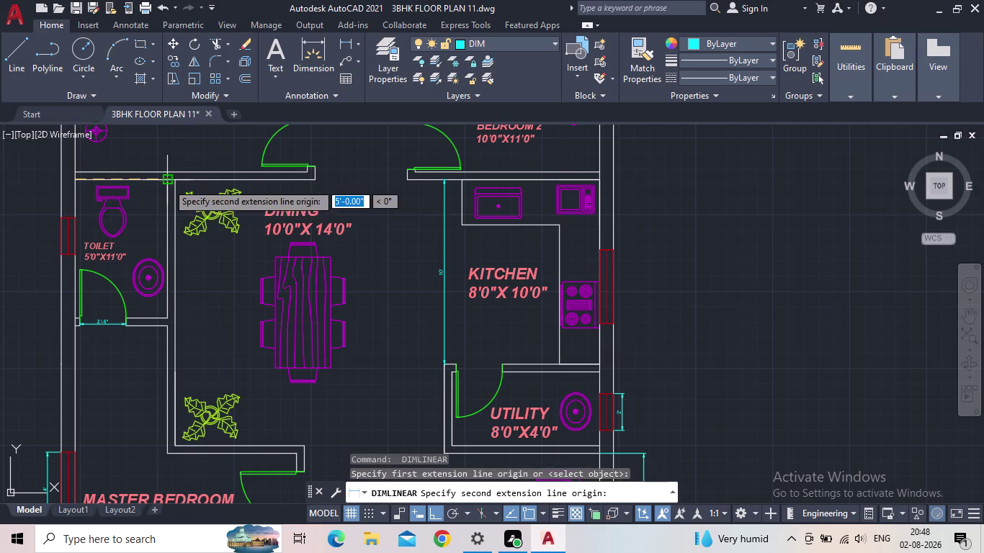
click(167, 183)
scroll(up, 3)
middle_drag(179, 200, 349, 265)
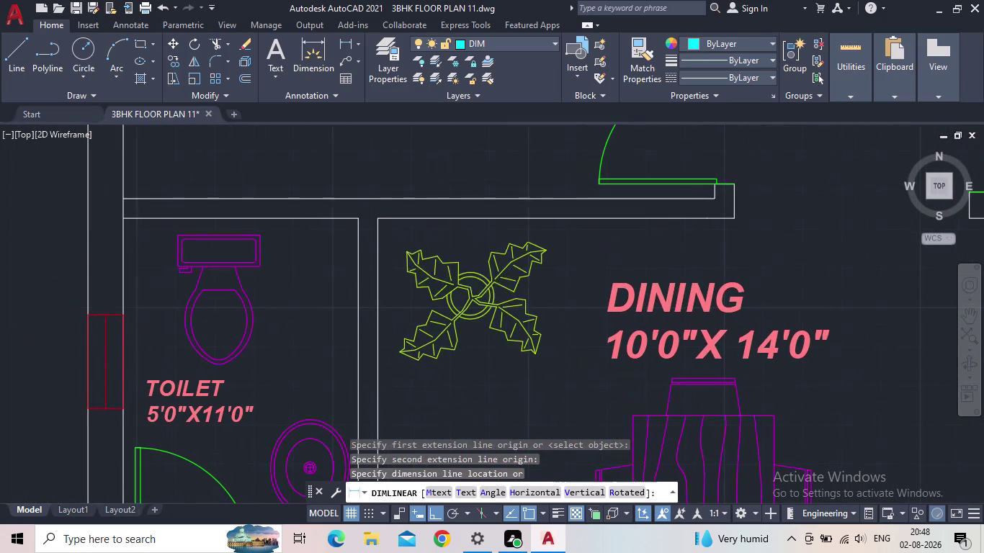
click(329, 184)
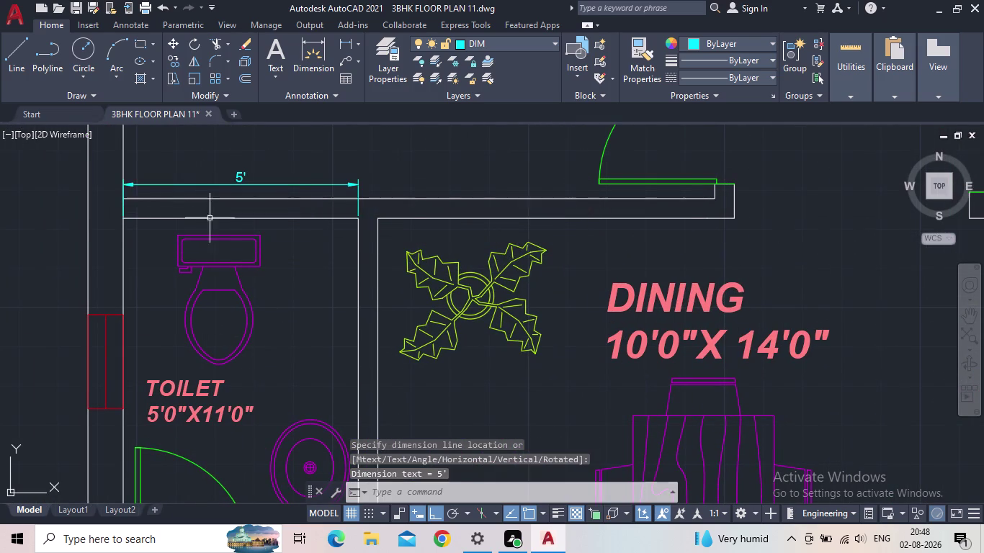
Pan up to bring the bedrooms and the plan's top wall into view.
scroll(down, 3)
middle_drag(225, 220, 238, 305)
scroll(down, 3)
middle_drag(306, 258, 307, 272)
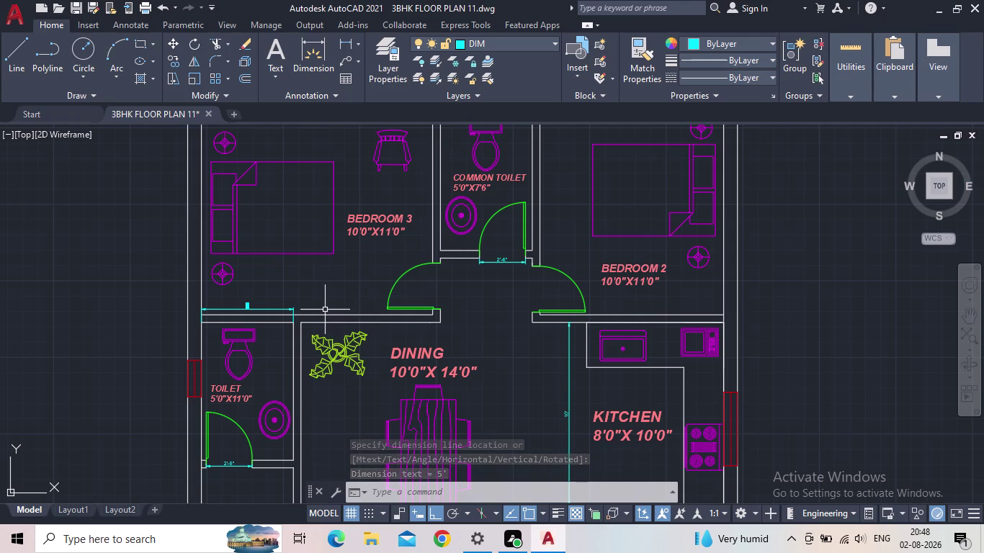
middle_drag(329, 276, 314, 312)
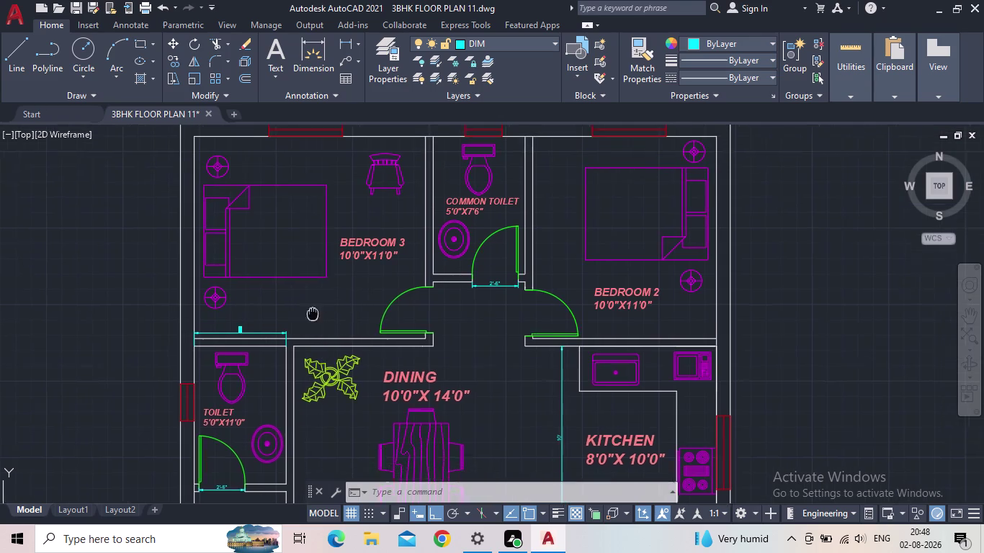
middle_drag(315, 311, 268, 359)
scroll(down, 3)
Dimension the common toilet window at 2', above the top wall.
scroll(up, 3)
key(space)
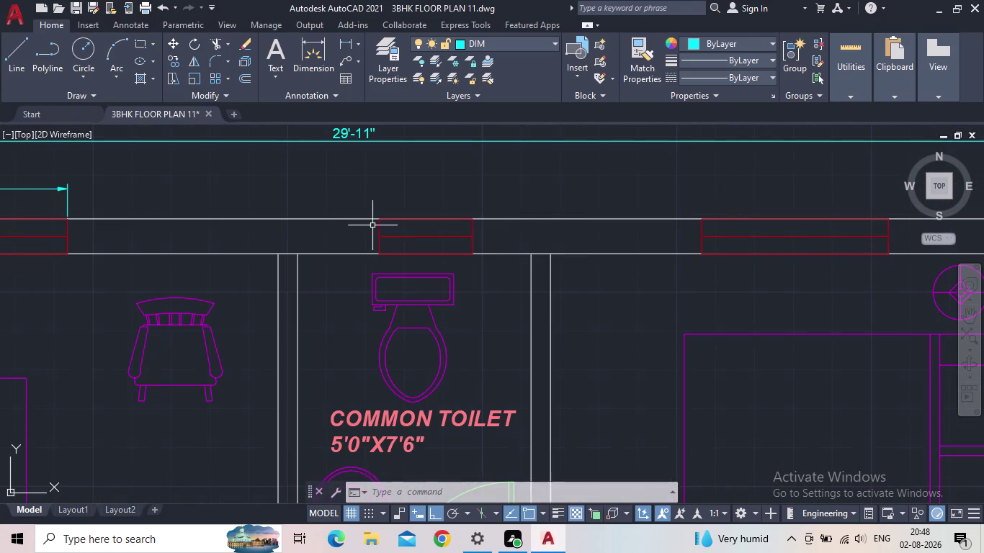
click(379, 223)
click(468, 220)
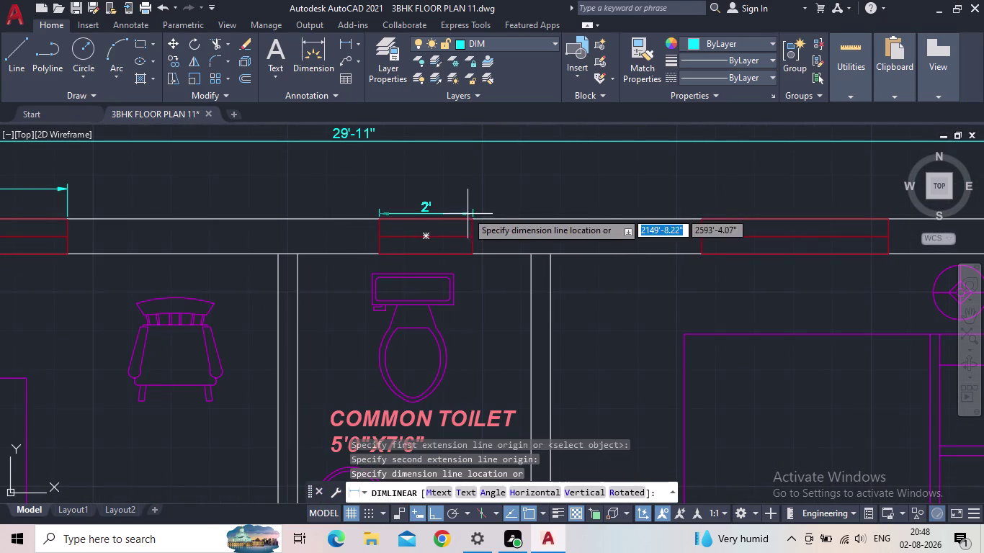
click(464, 205)
Dimension the Bedroom 2 window at 4', above the top wall.
middle_drag(511, 211, 229, 328)
scroll(down, 3)
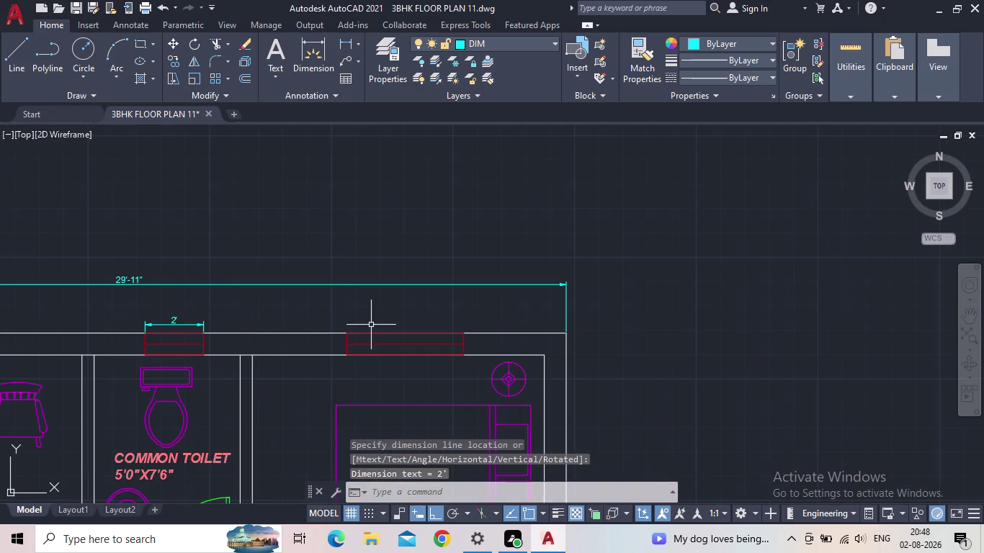
key(space)
drag(346, 335, 354, 333)
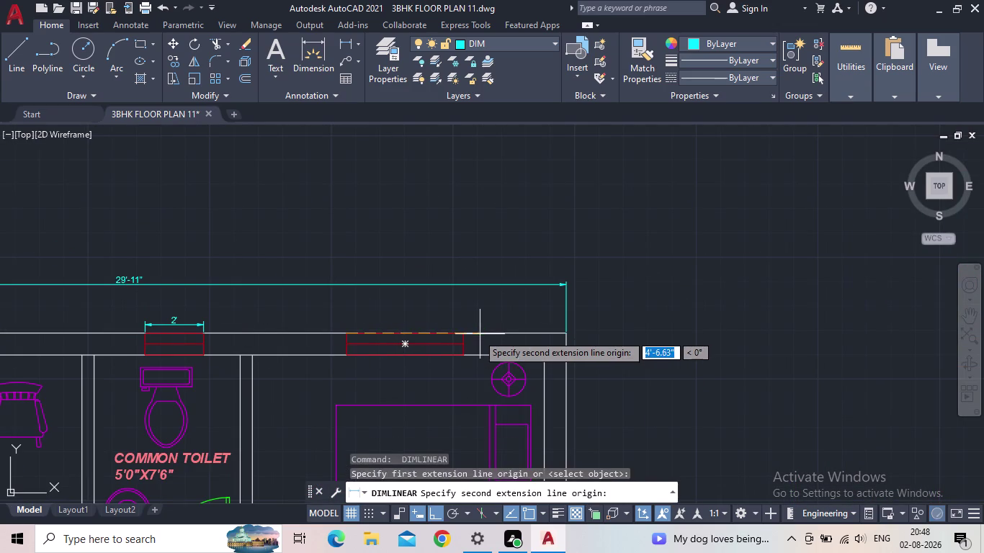
click(463, 334)
click(463, 320)
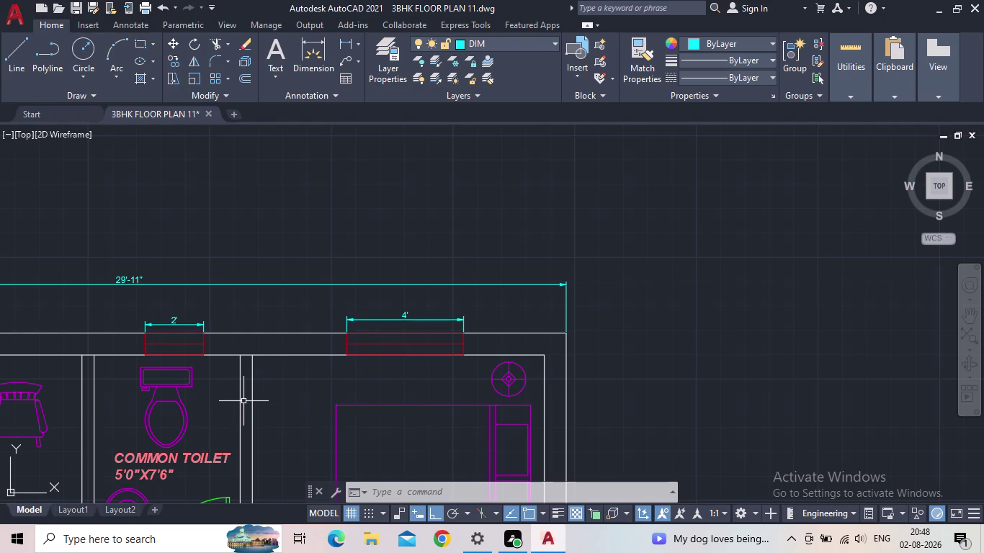
middle_drag(294, 376, 316, 329)
scroll(down, 3)
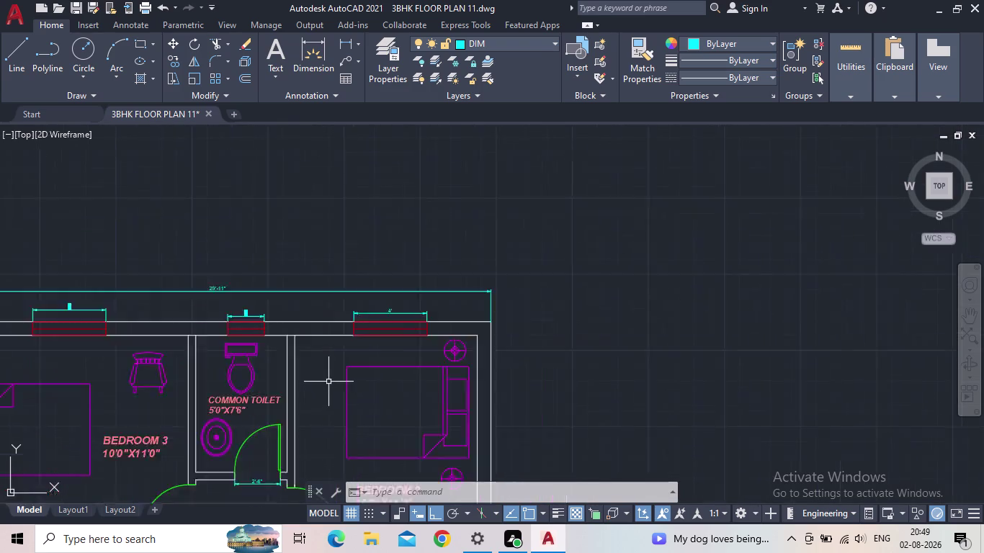
middle_drag(346, 372, 498, 388)
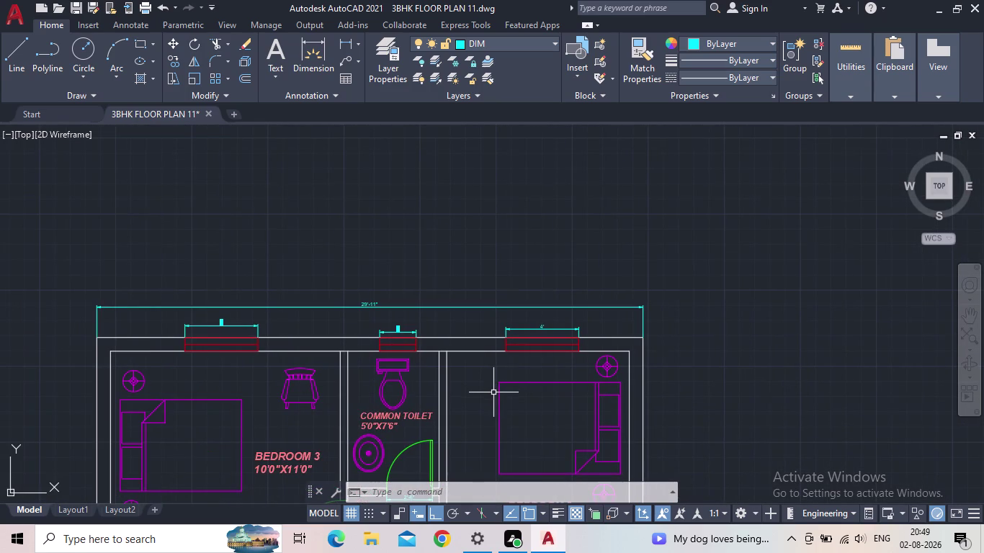
scroll(down, 3)
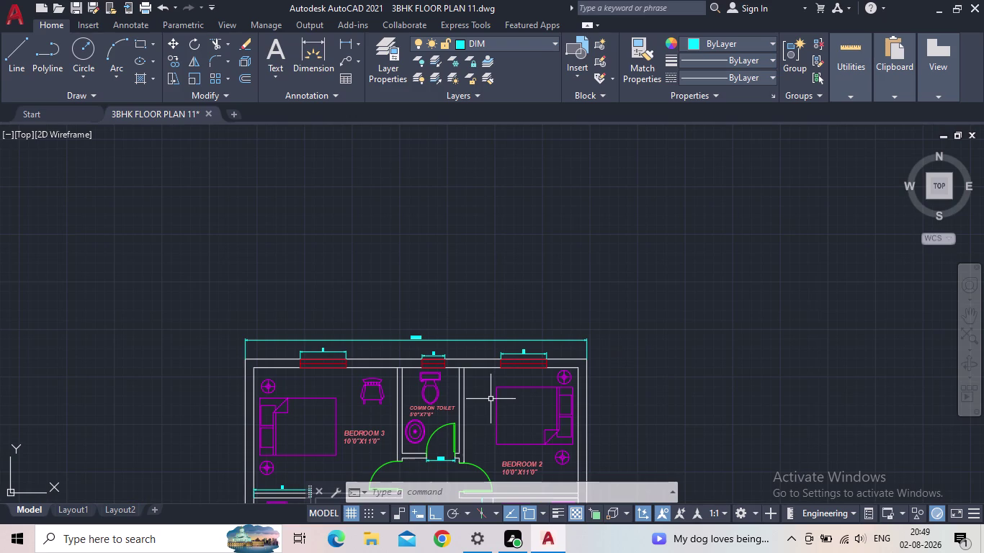
scroll(down, 3)
middle_click(489, 404)
scroll(up, 3)
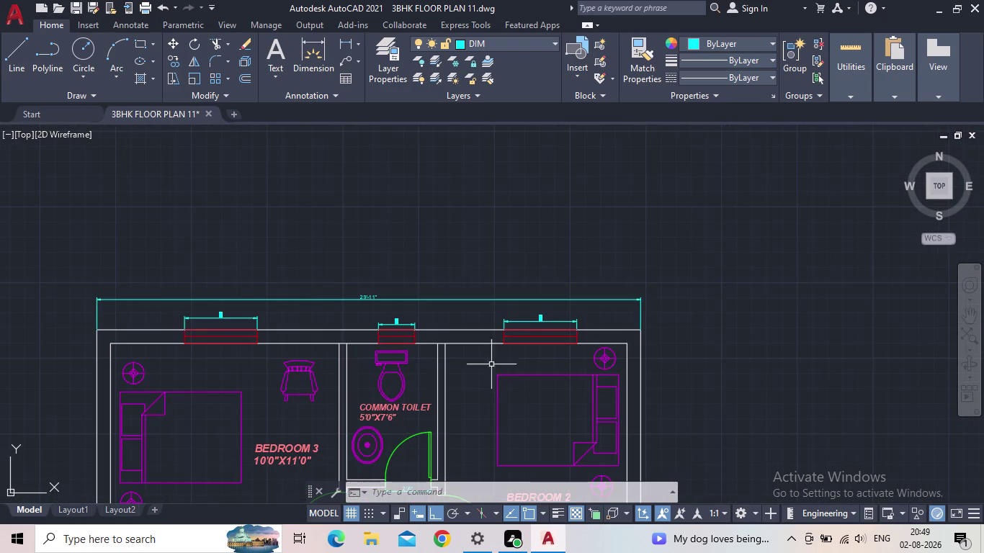
middle_drag(499, 311, 499, 399)
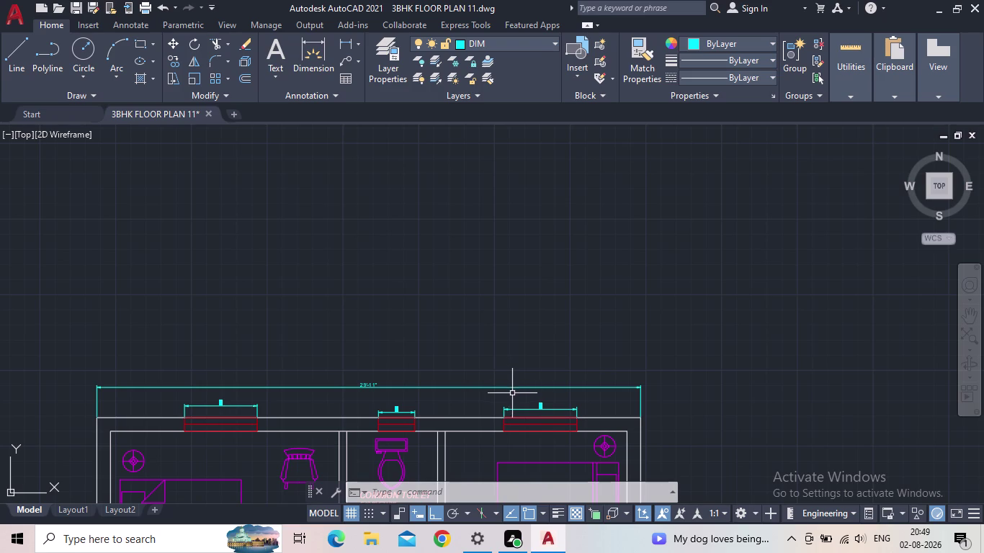
middle_drag(516, 359, 552, 360)
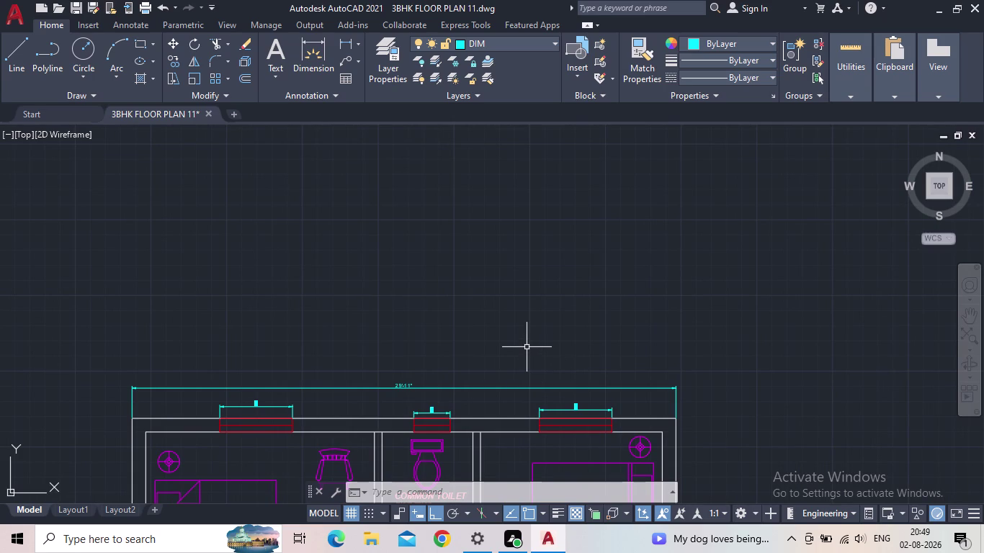
middle_drag(518, 321, 521, 321)
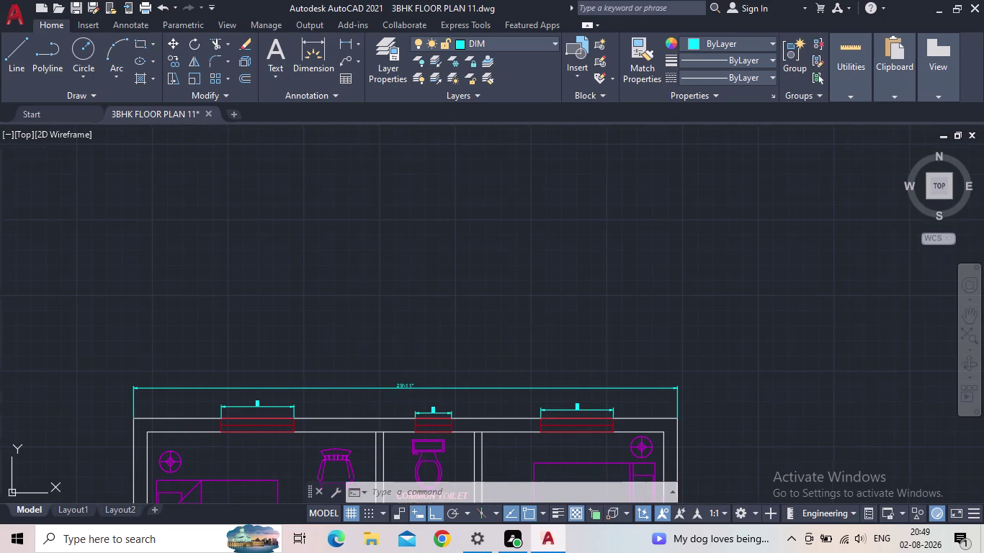
middle_drag(521, 321, 535, 324)
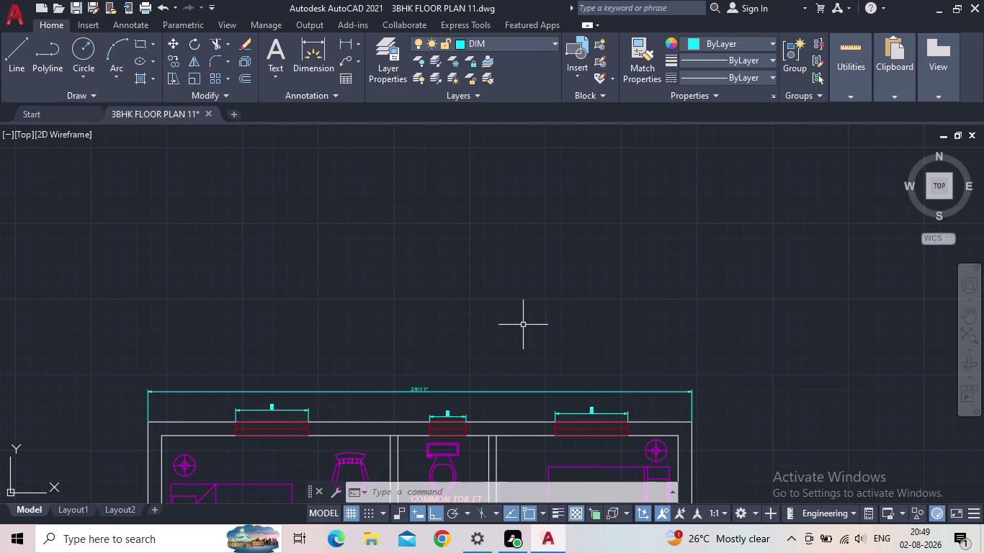
middle_drag(527, 325, 554, 318)
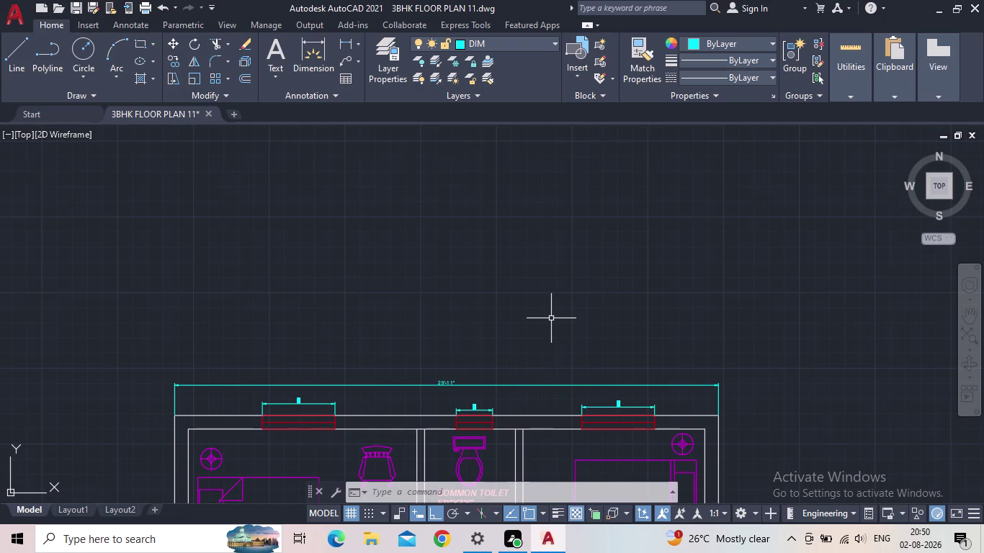
middle_drag(550, 320, 558, 299)
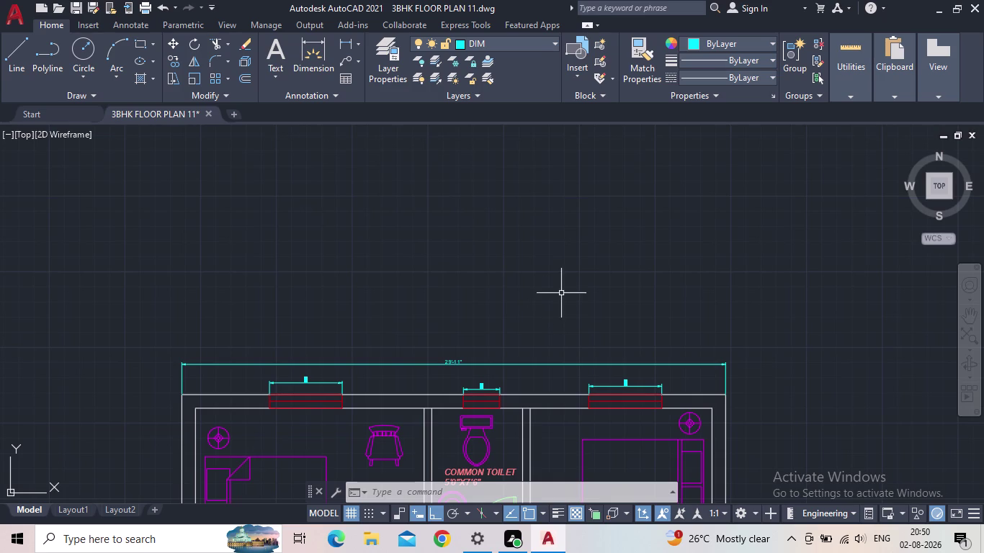
middle_drag(569, 295, 583, 296)
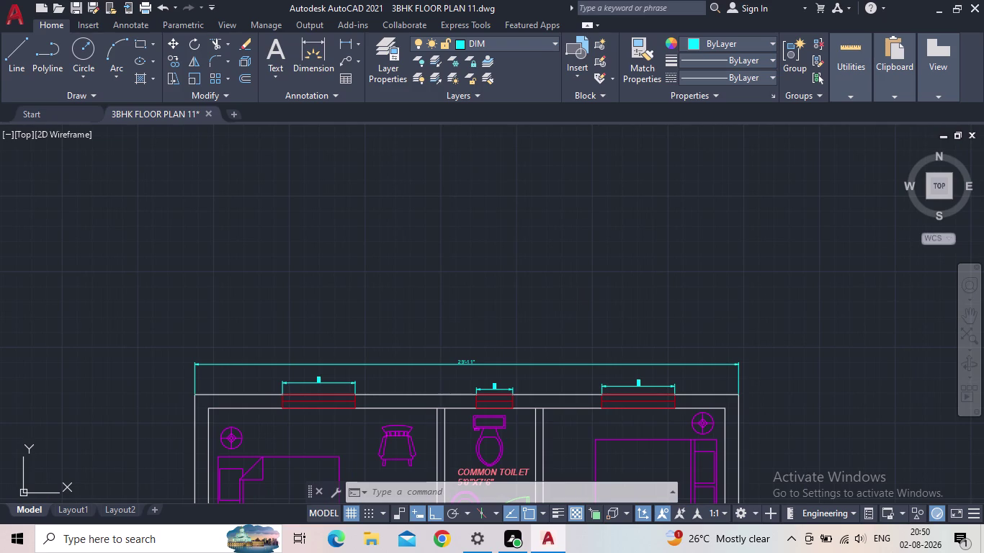
scroll(down, 3)
middle_drag(582, 296, 543, 280)
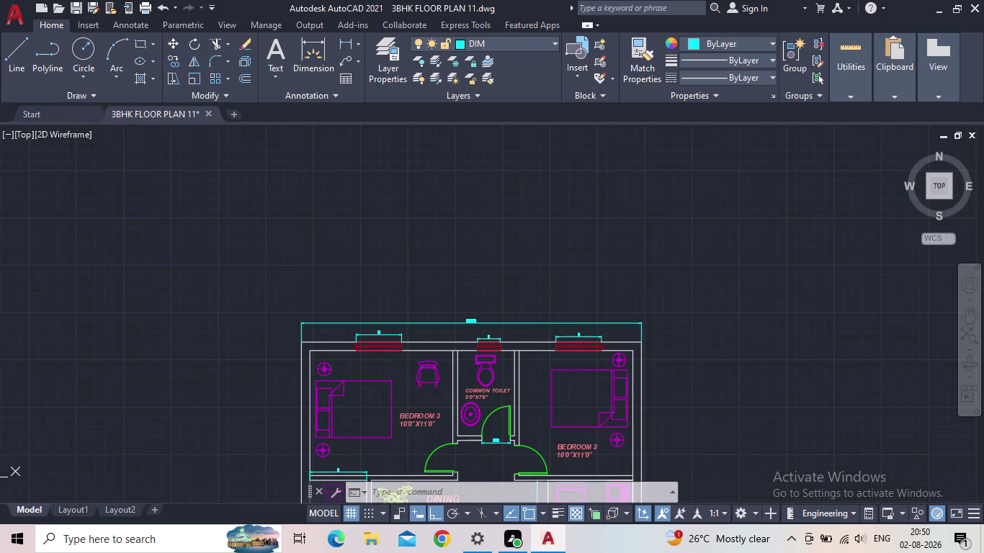
scroll(up, 3)
middle_drag(458, 259, 416, 240)
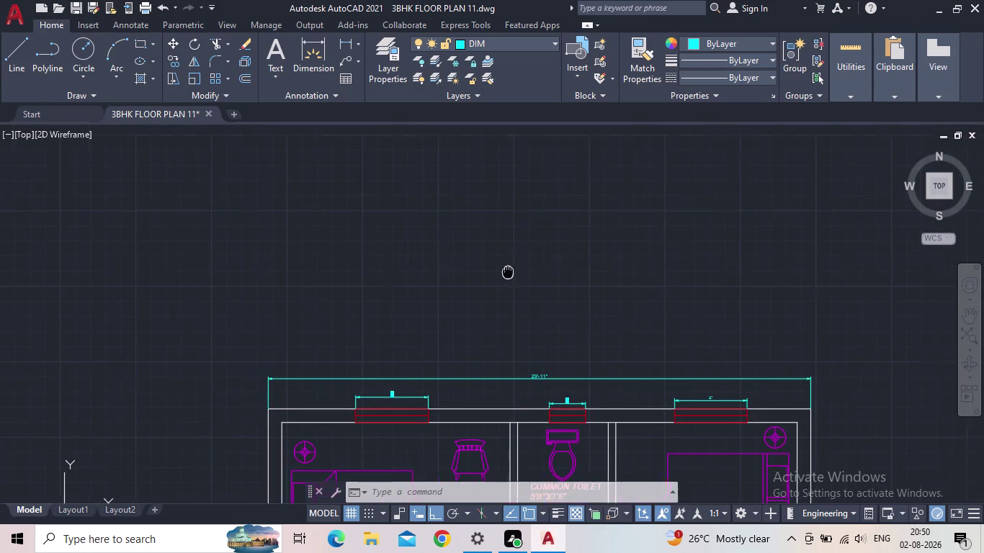
middle_drag(417, 240, 375, 229)
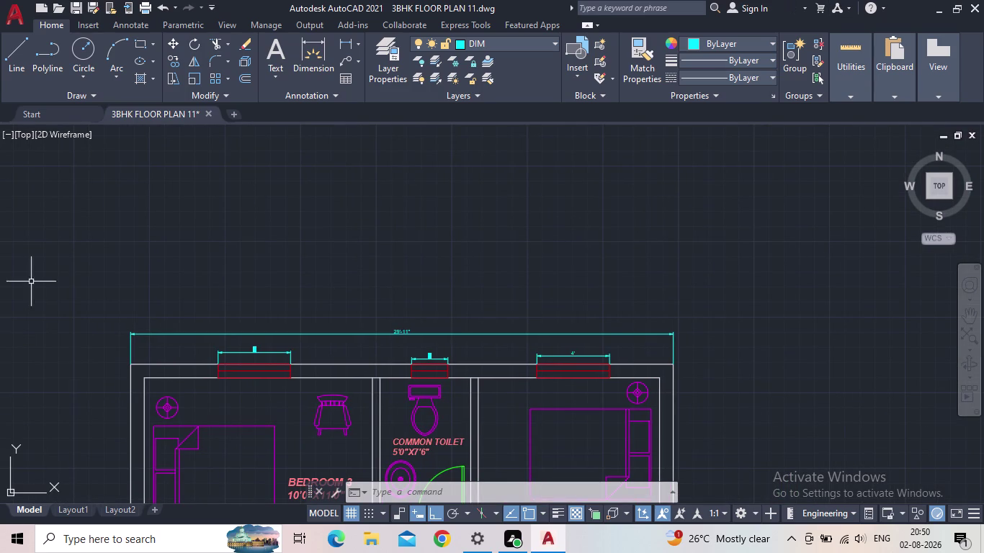
middle_drag(385, 315, 378, 307)
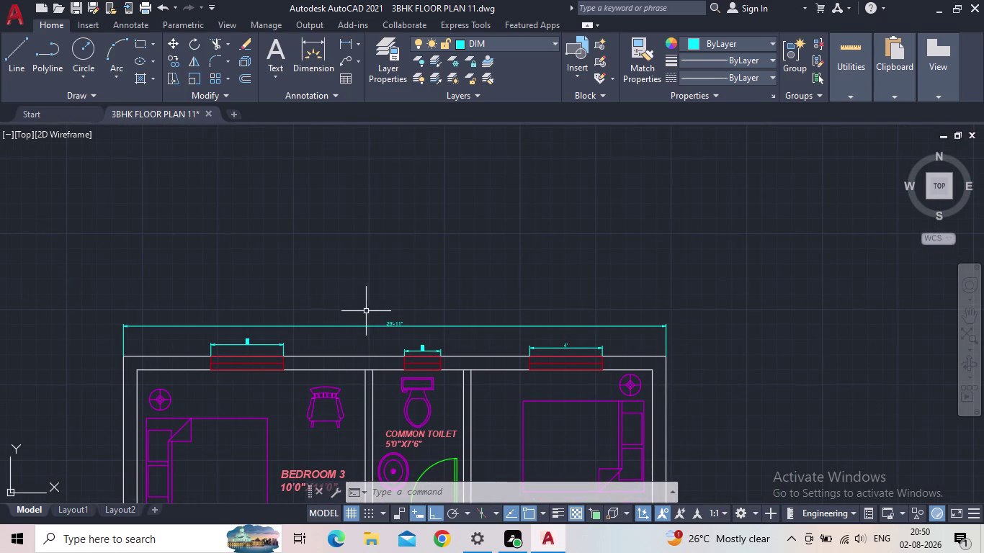
scroll(down, 3)
scroll(up, 3)
middle_drag(400, 307, 400, 287)
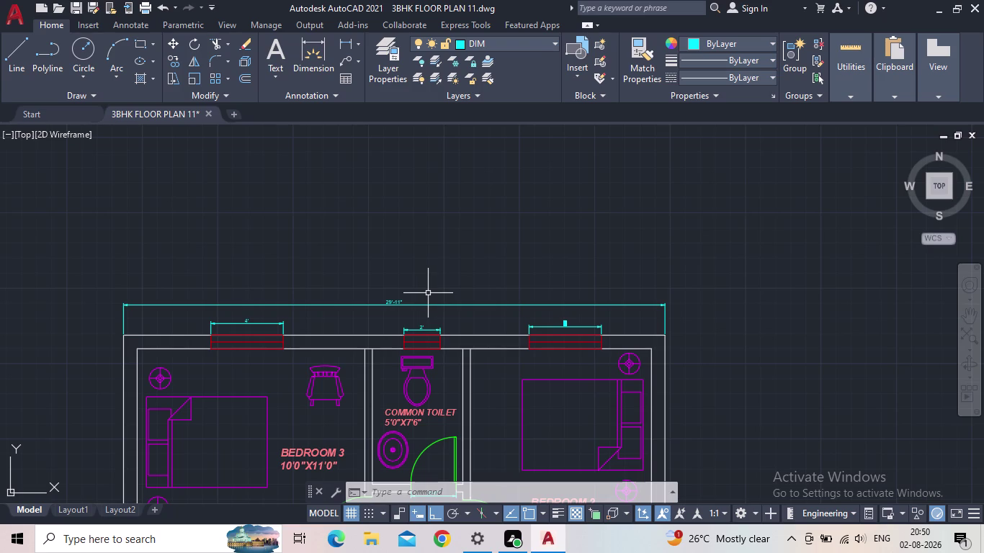
middle_drag(458, 273, 452, 301)
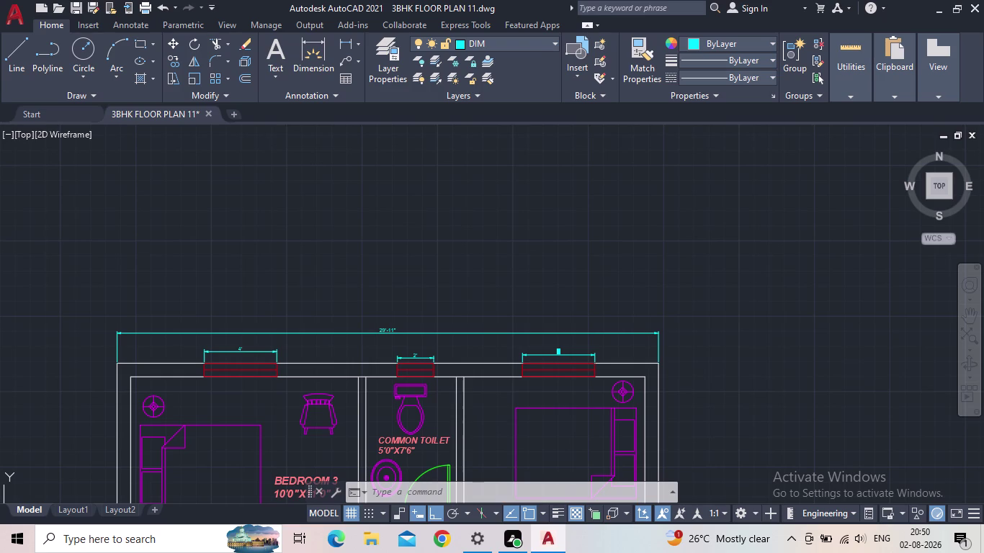
middle_drag(451, 300, 460, 335)
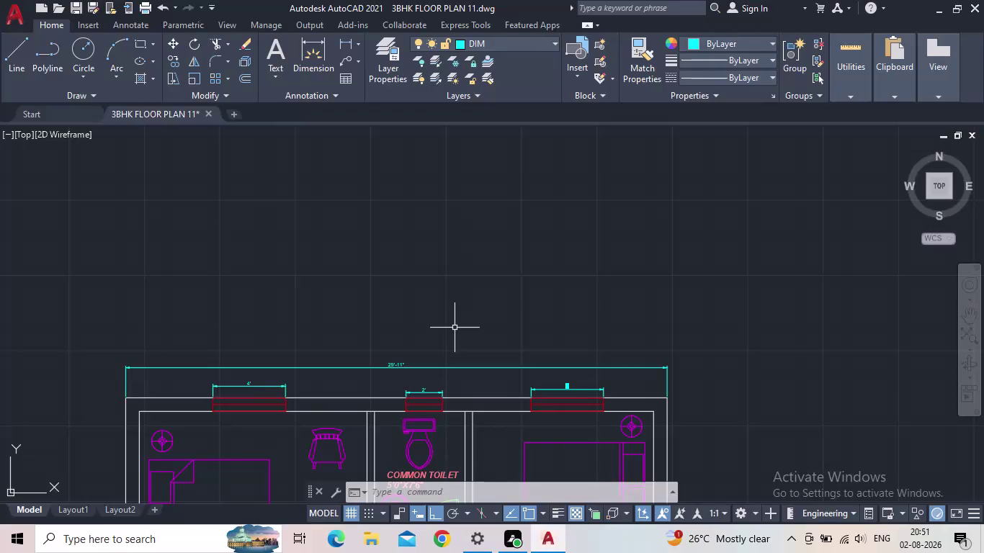
middle_drag(456, 310, 455, 326)
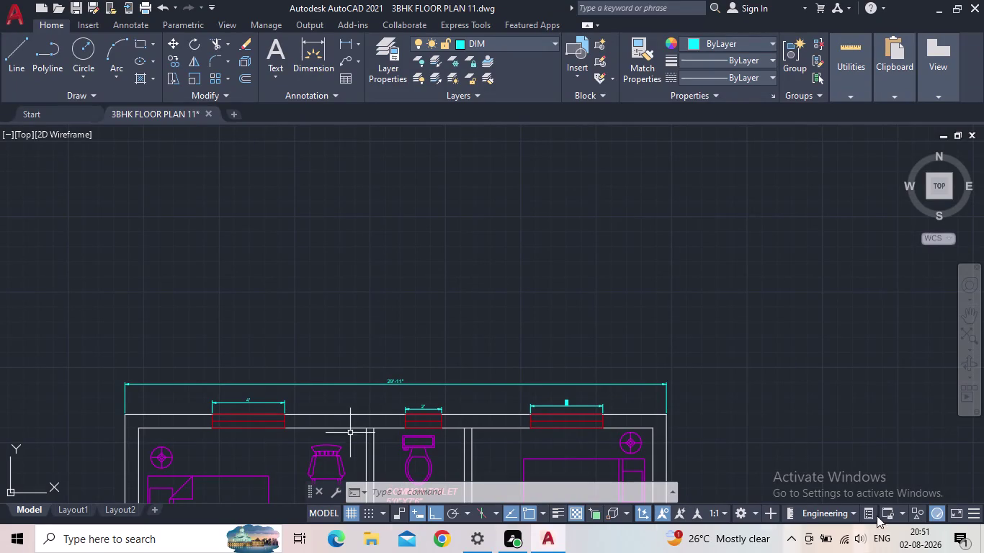
middle_drag(603, 316, 622, 306)
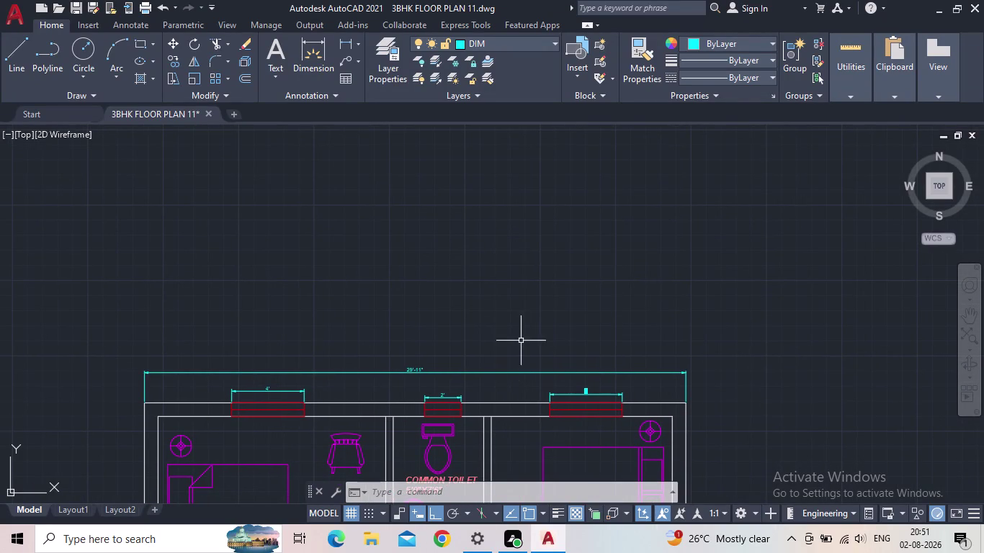
middle_drag(521, 341, 519, 317)
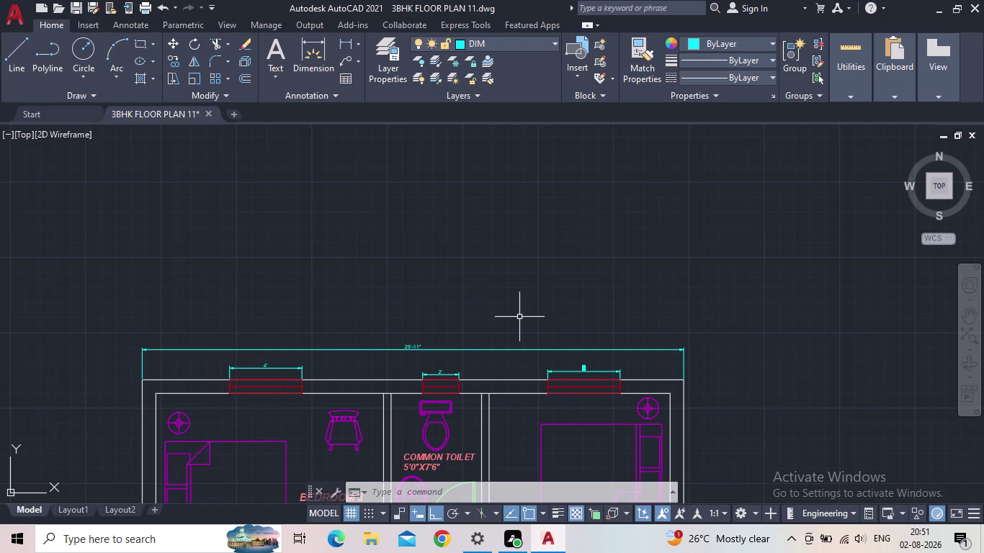
middle_drag(532, 320, 617, 302)
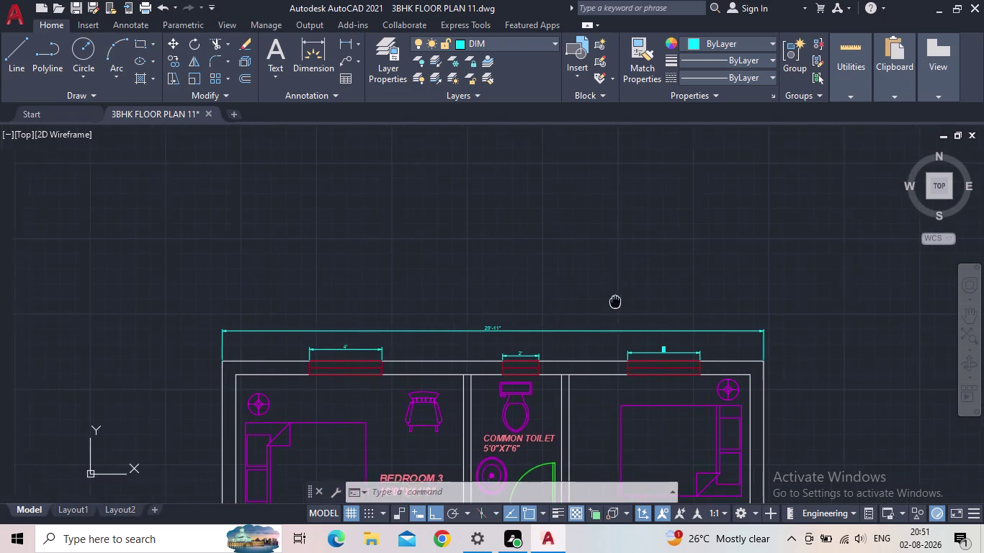
middle_drag(617, 302, 625, 304)
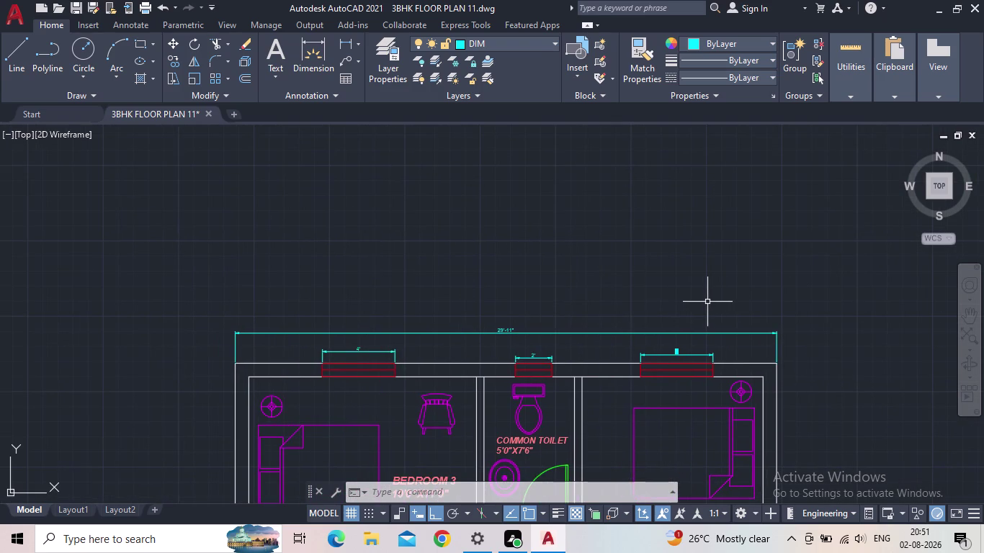
middle_drag(707, 302, 674, 299)
scroll(down, 3)
middle_drag(640, 322, 601, 276)
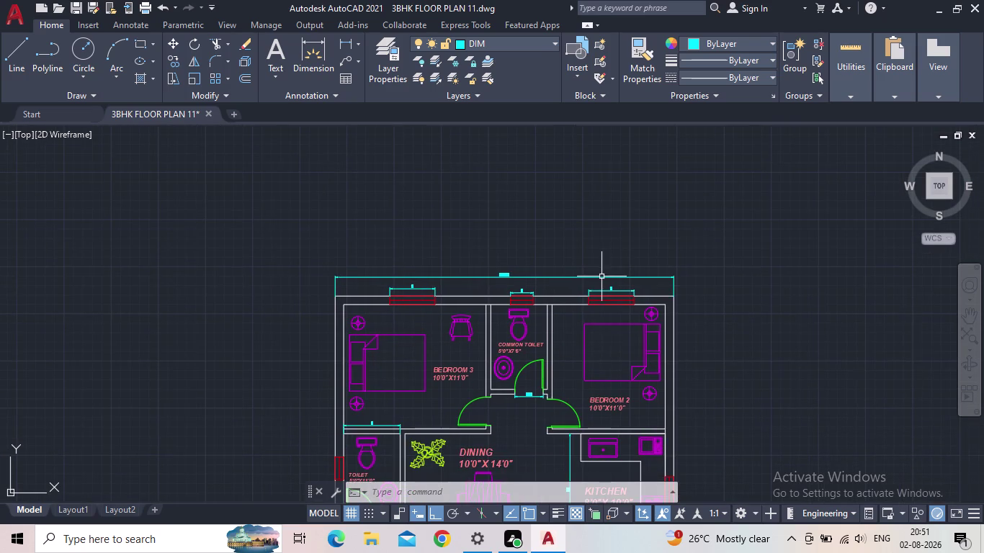
scroll(up, 3)
scroll(up, 3)
middle_drag(594, 294, 602, 331)
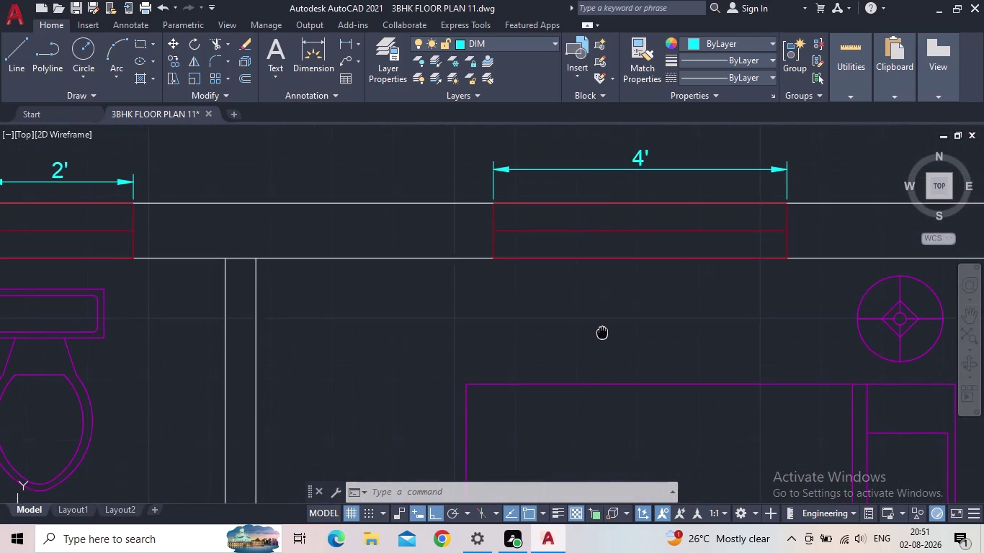
middle_drag(602, 331, 603, 362)
scroll(down, 3)
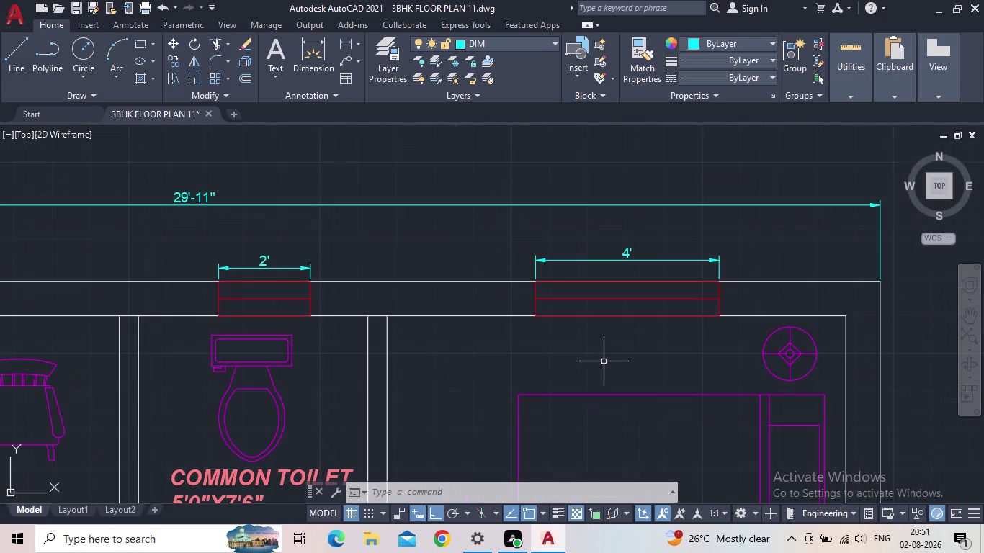
click(75, 9)
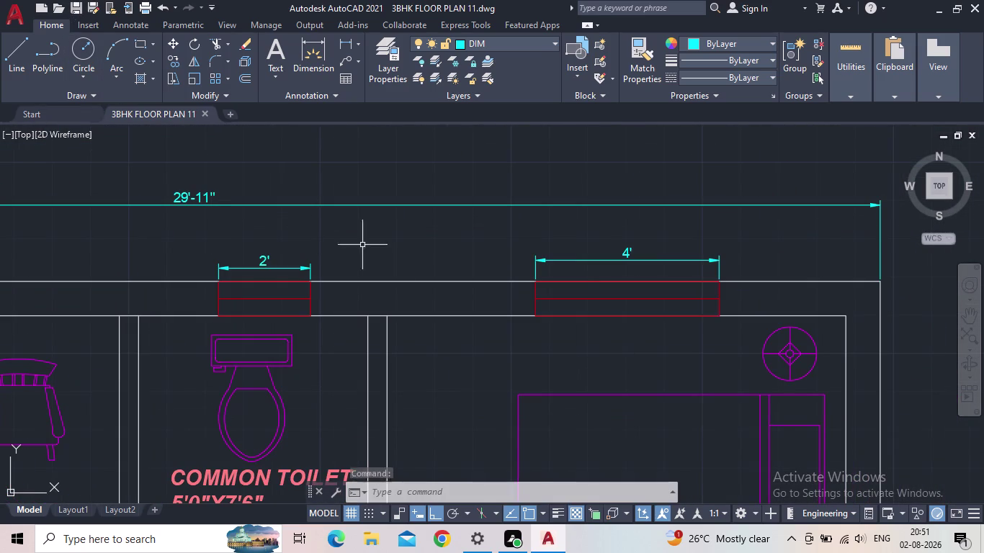
scroll(down, 3)
middle_drag(435, 270, 522, 313)
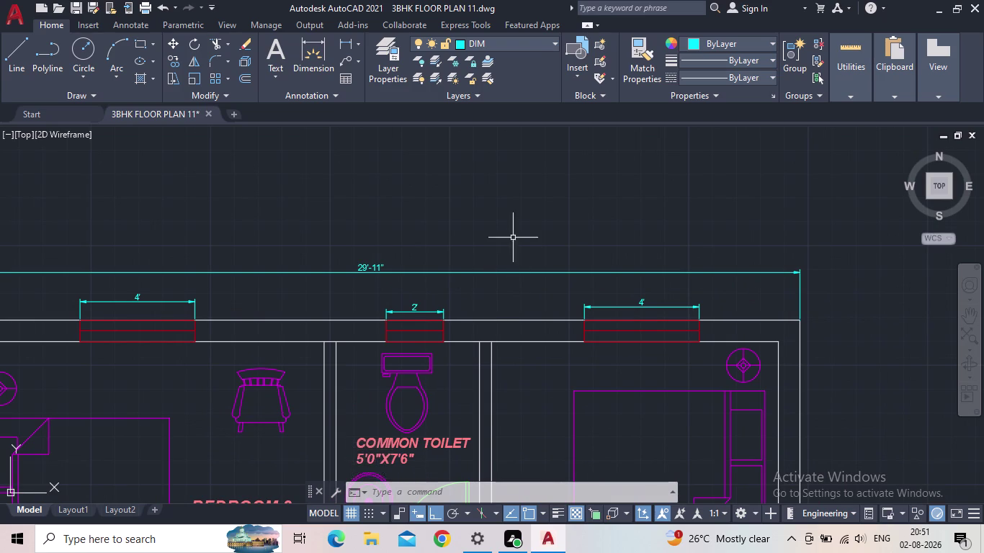
middle_drag(513, 237, 579, 220)
scroll(down, 3)
middle_drag(562, 248, 568, 236)
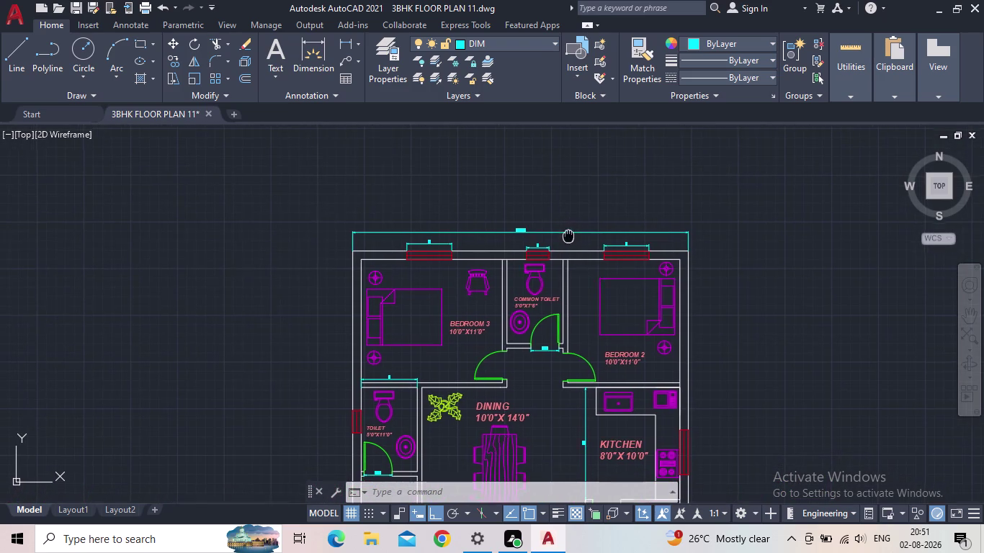
middle_drag(568, 236, 569, 236)
middle_click(522, 367)
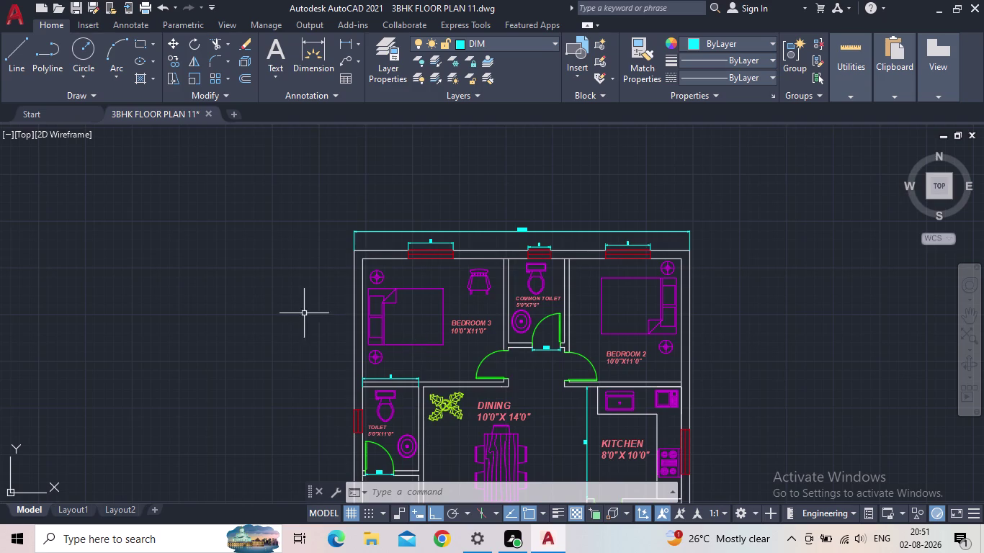
middle_drag(295, 316, 484, 340)
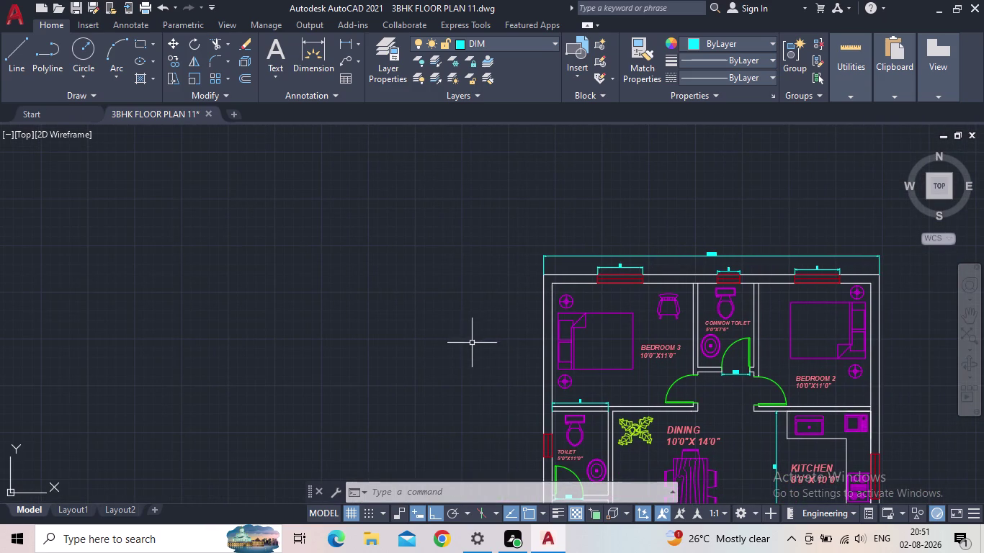
scroll(up, 3)
middle_drag(472, 340, 421, 320)
scroll(down, 3)
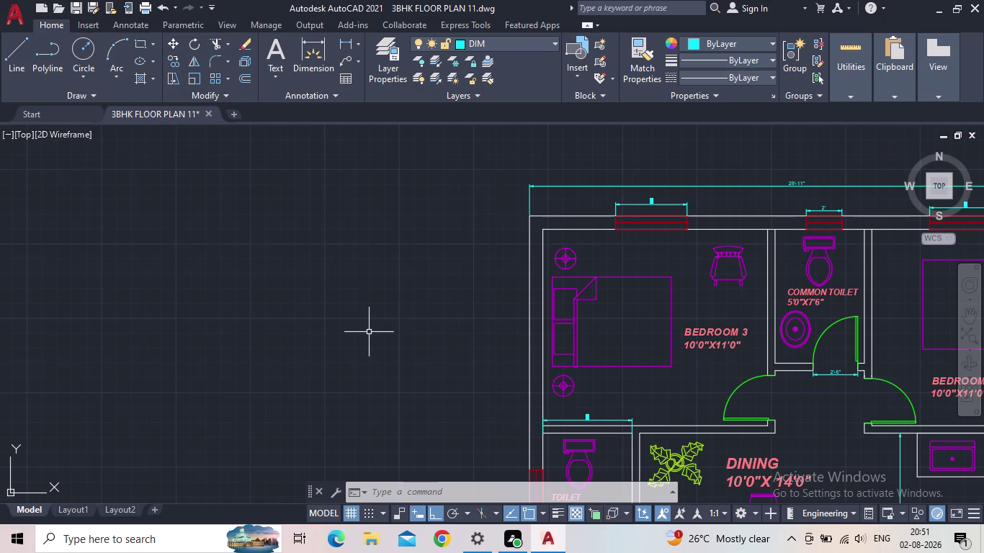
middle_drag(368, 331, 361, 333)
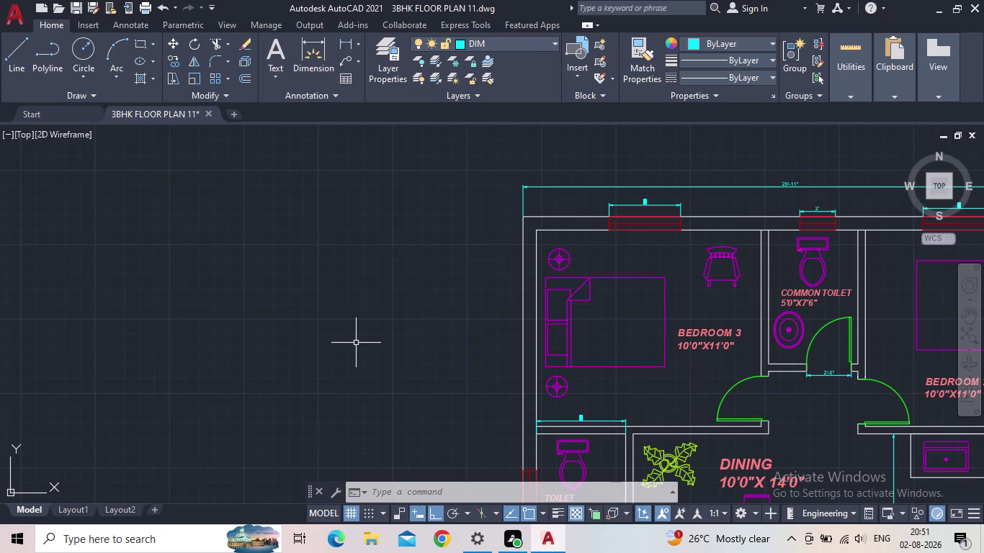
middle_drag(355, 344, 321, 335)
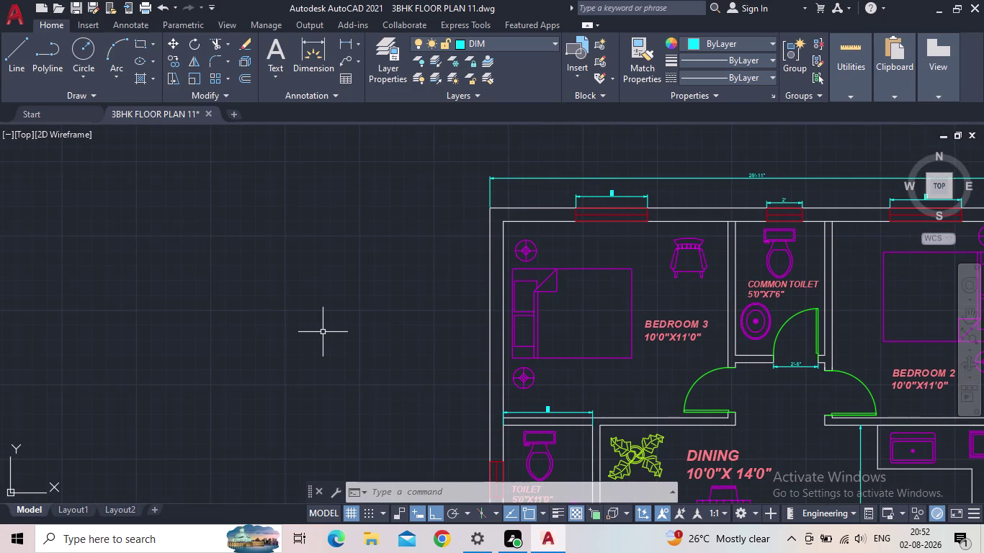
scroll(up, 3)
middle_drag(323, 332, 312, 315)
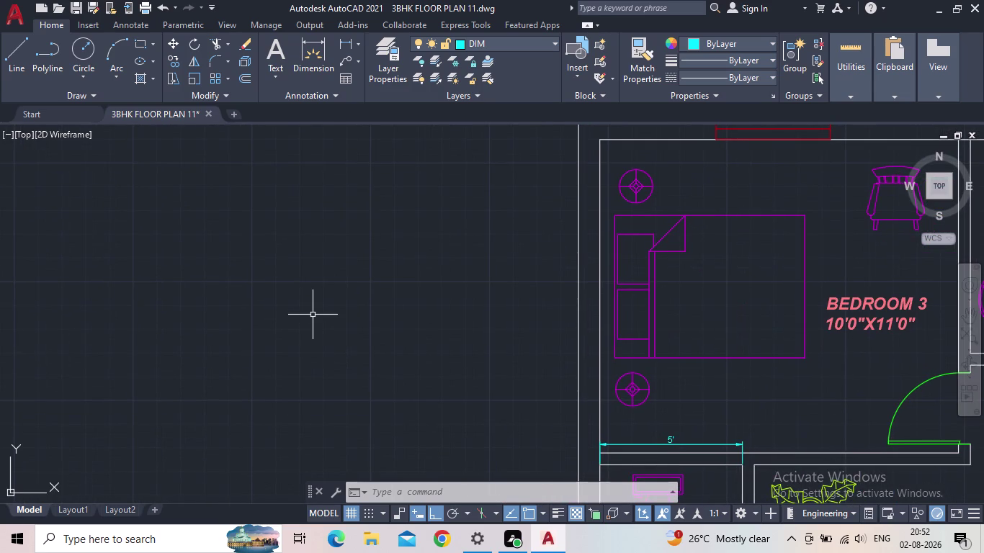
middle_drag(312, 314, 301, 296)
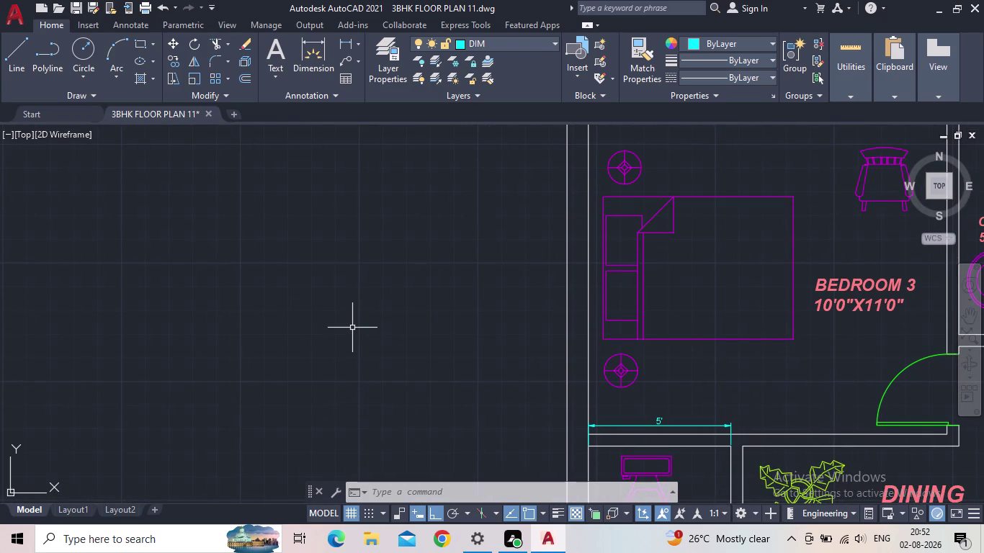
scroll(down, 3)
middle_drag(350, 331, 332, 334)
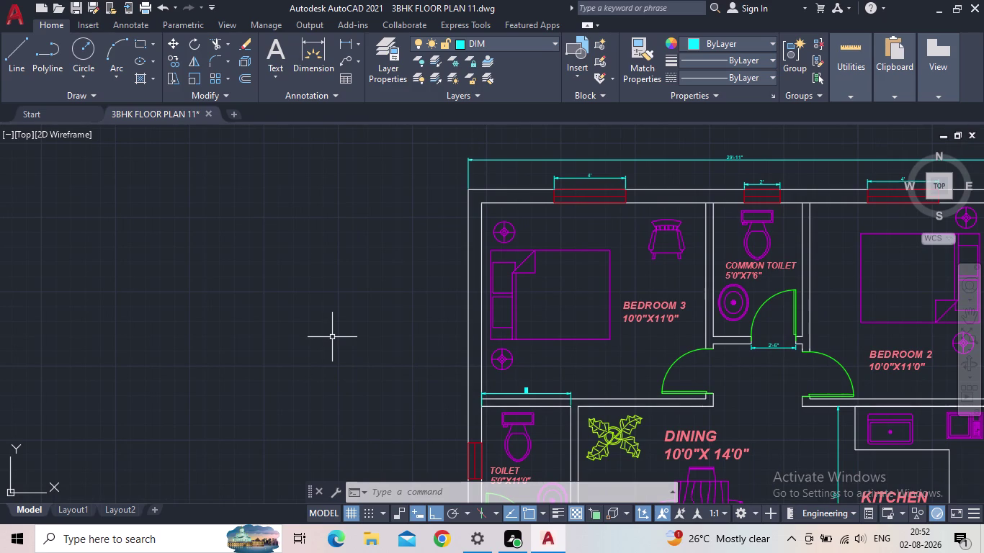
middle_drag(352, 345, 301, 335)
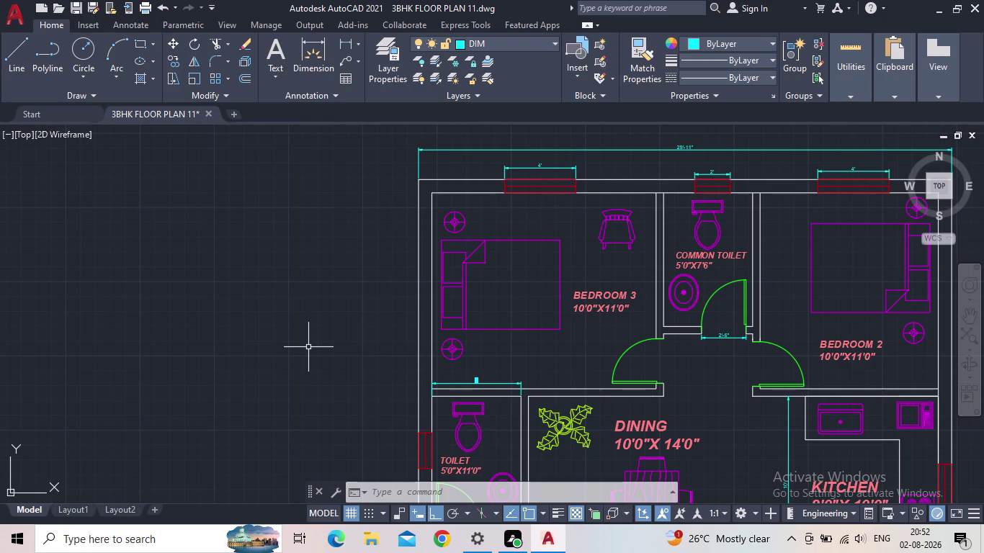
scroll(down, 3)
middle_click(307, 350)
scroll(up, 3)
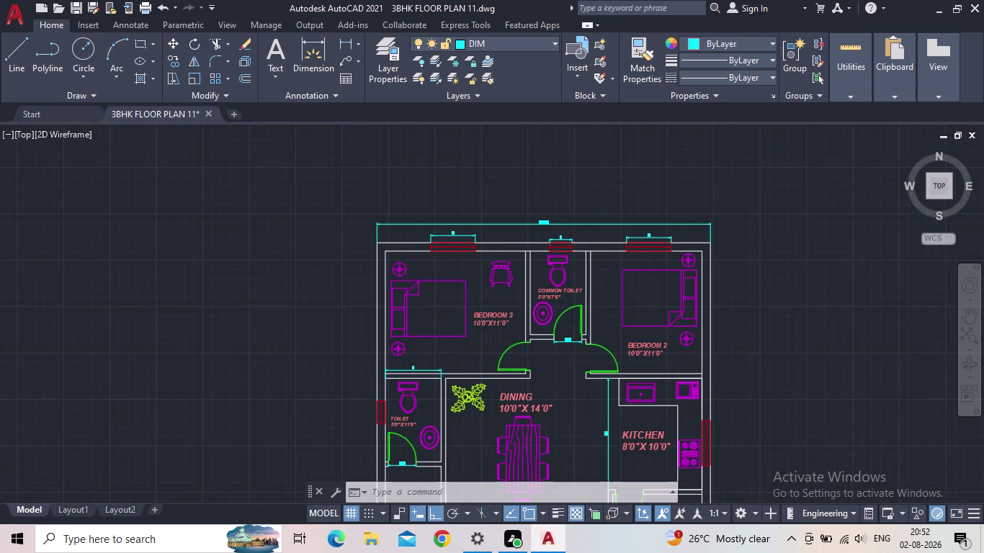
middle_drag(307, 344, 285, 384)
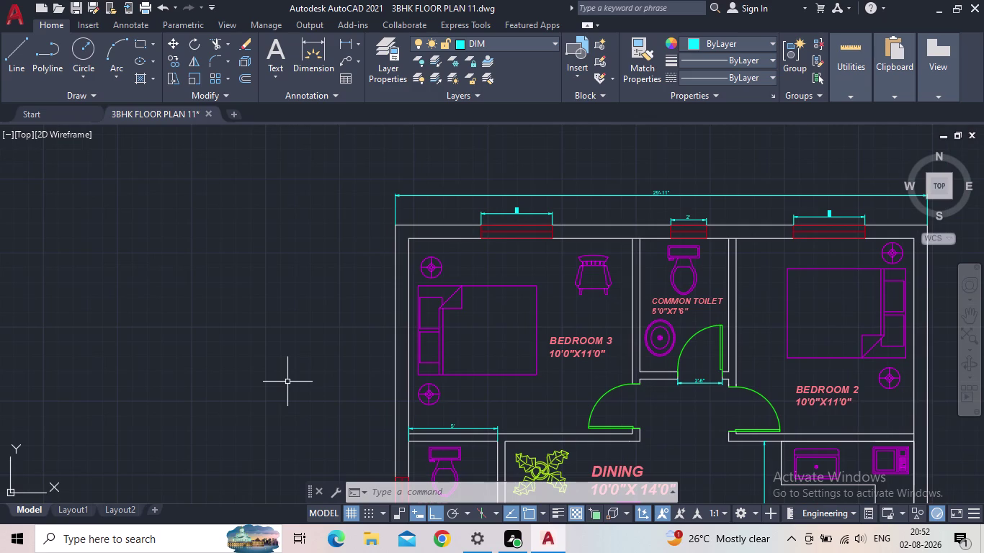
scroll(down, 3)
middle_drag(288, 381, 216, 388)
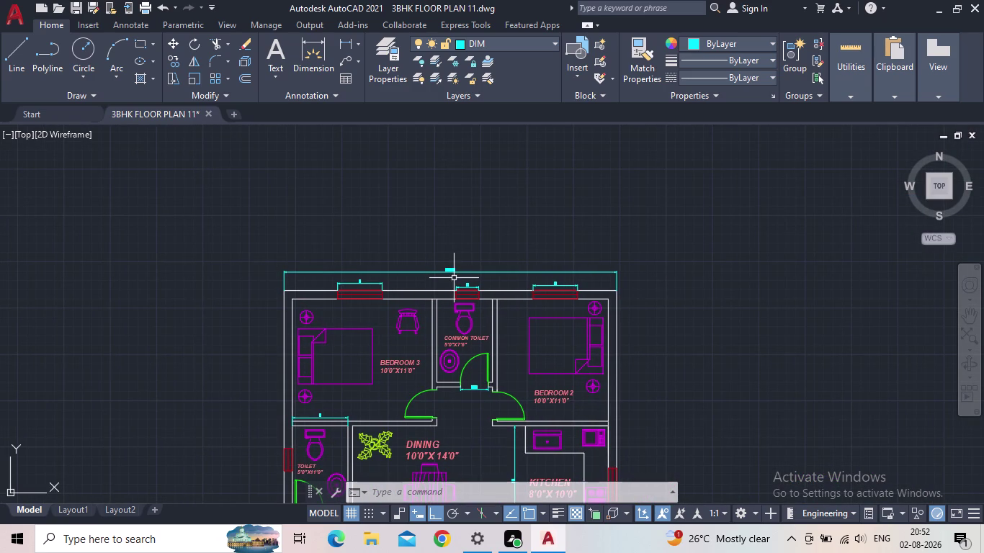
scroll(up, 3)
middle_drag(566, 246, 595, 368)
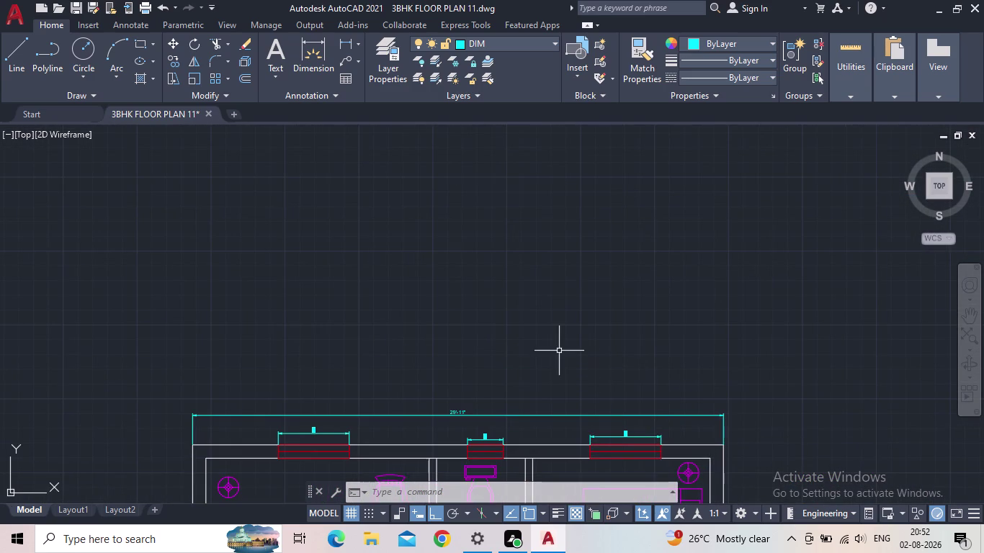
middle_drag(532, 363, 551, 215)
scroll(down, 3)
middle_drag(556, 314, 557, 286)
scroll(up, 3)
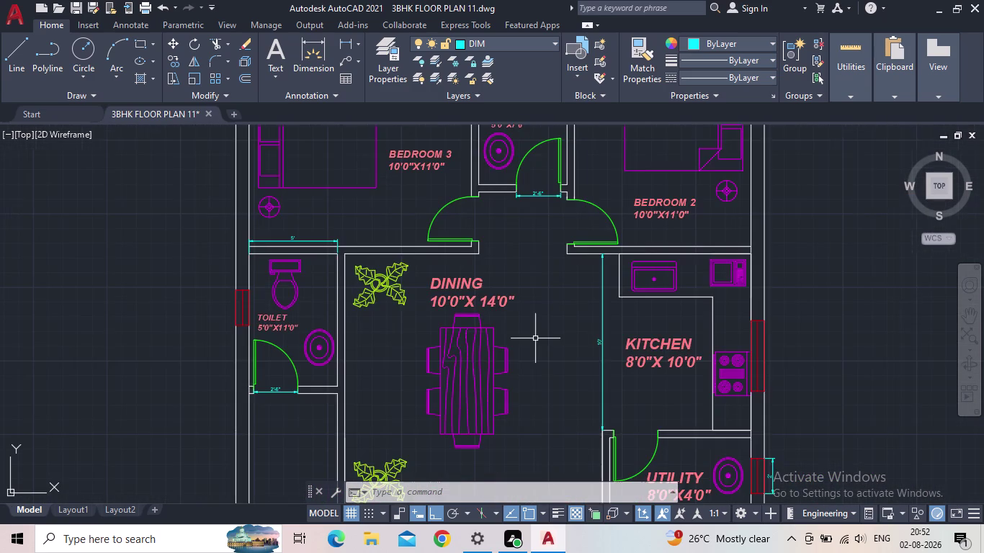
middle_click(535, 338)
scroll(up, 3)
middle_drag(535, 338, 532, 381)
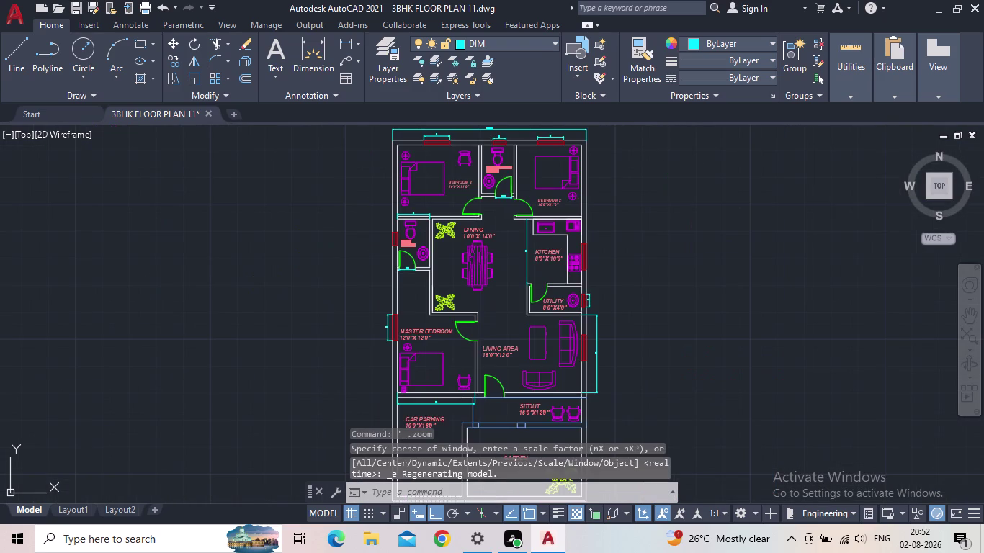